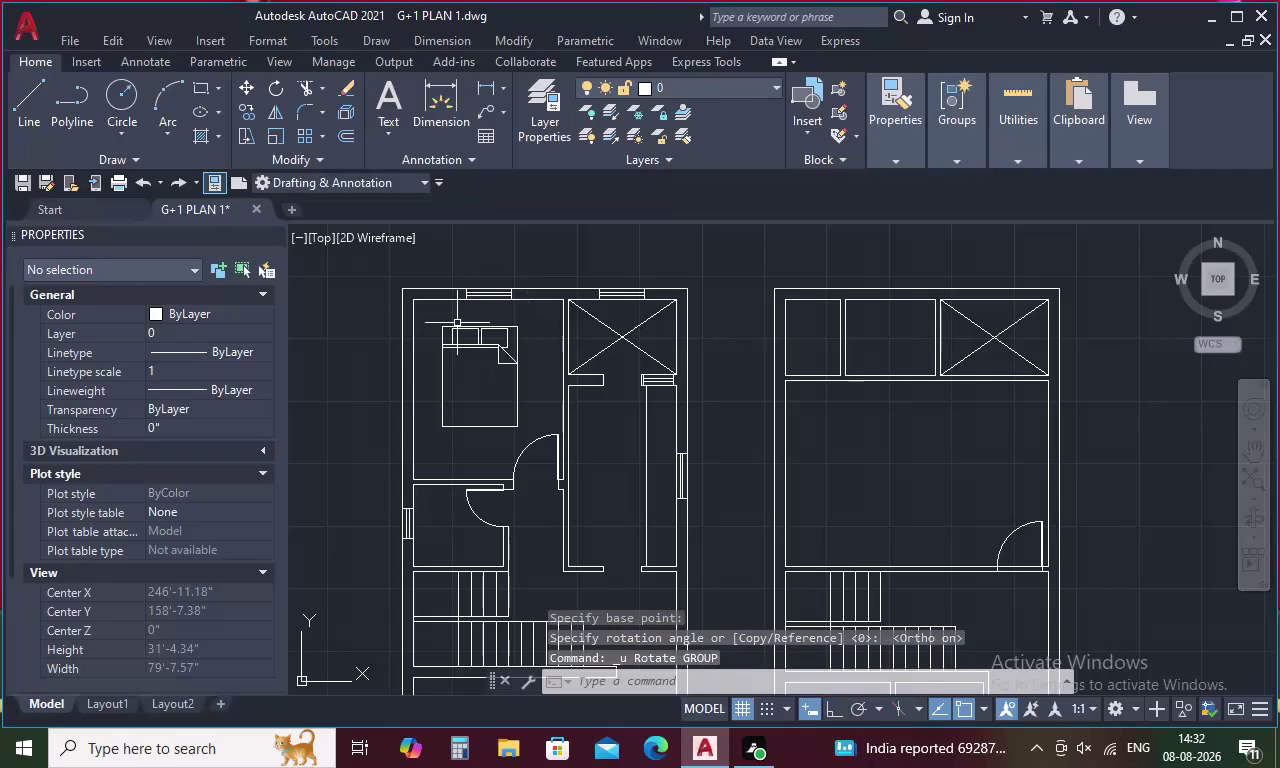
Rotate the queen bed 90° about its lower corner.
click(457, 323)
click(466, 349)
click(466, 349)
right_click(466, 349)
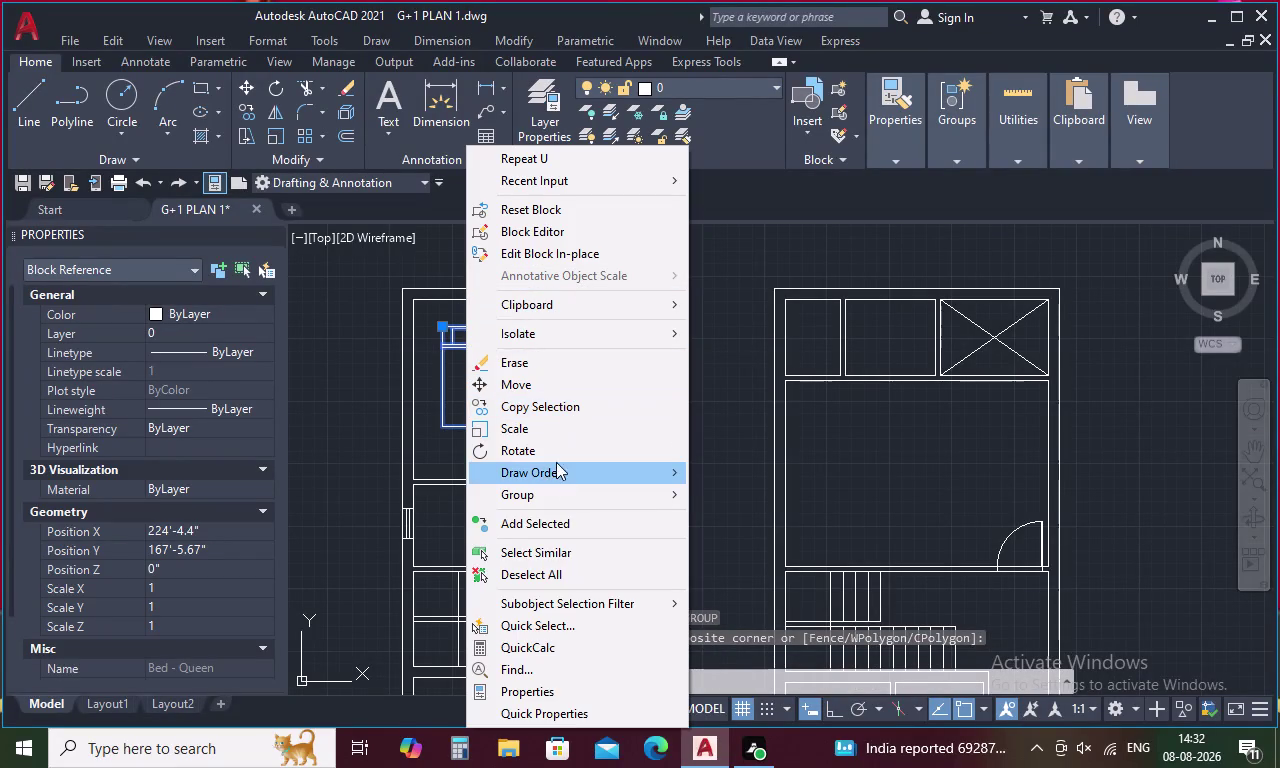
click(556, 453)
click(481, 425)
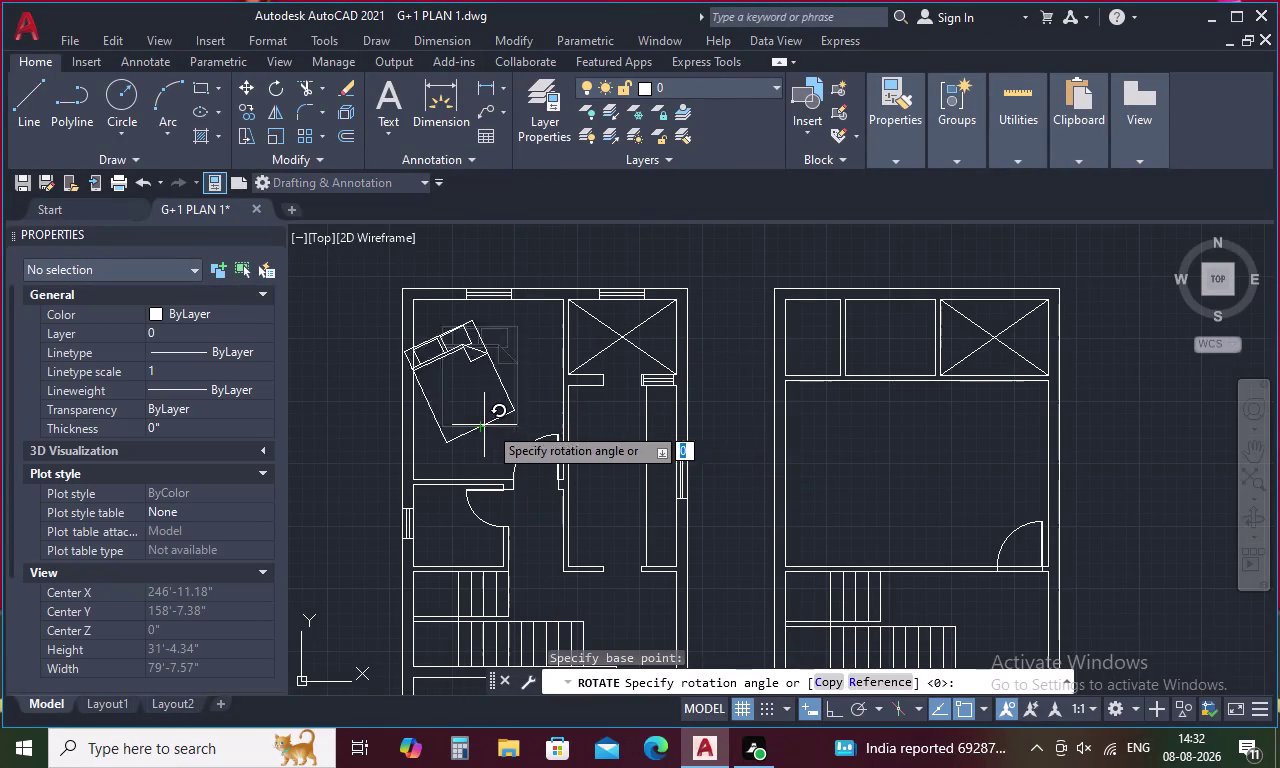
click(476, 261)
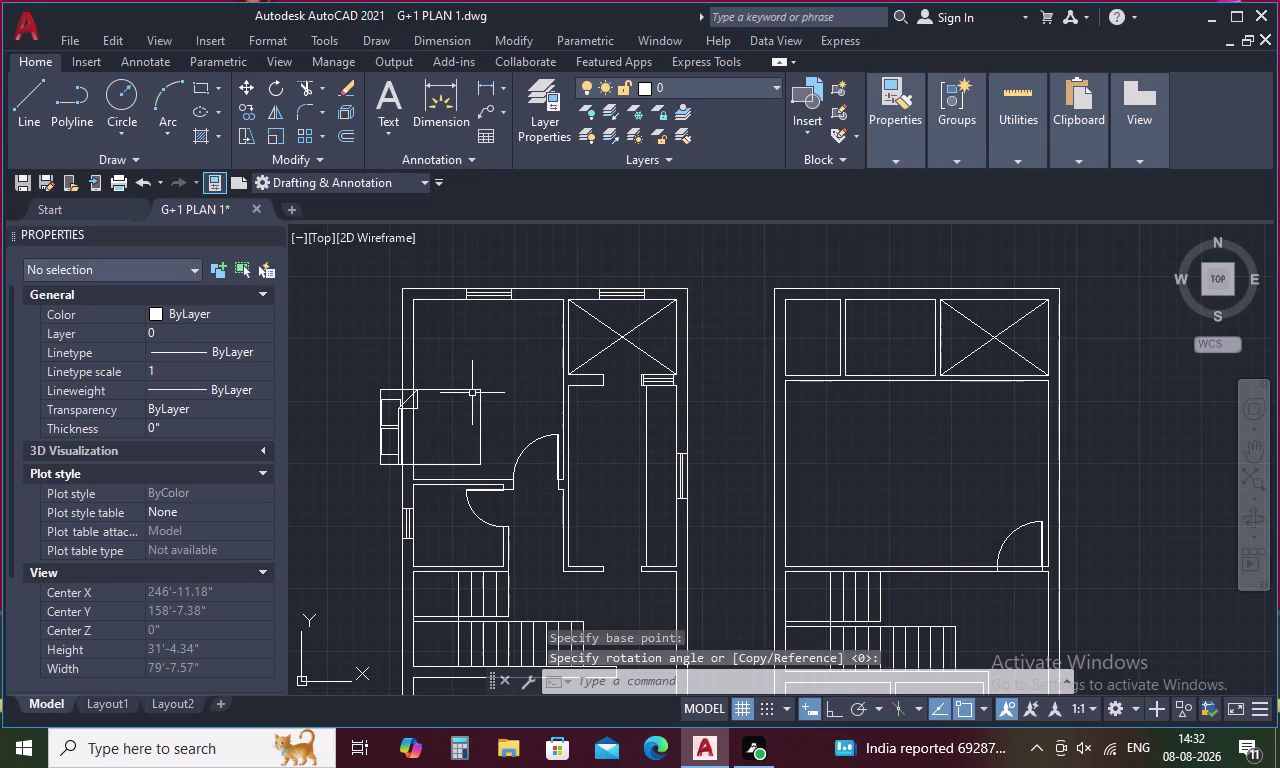
Move the rotated bed so its corner sits on the bedroom's left wall.
click(476, 387)
right_click(476, 387)
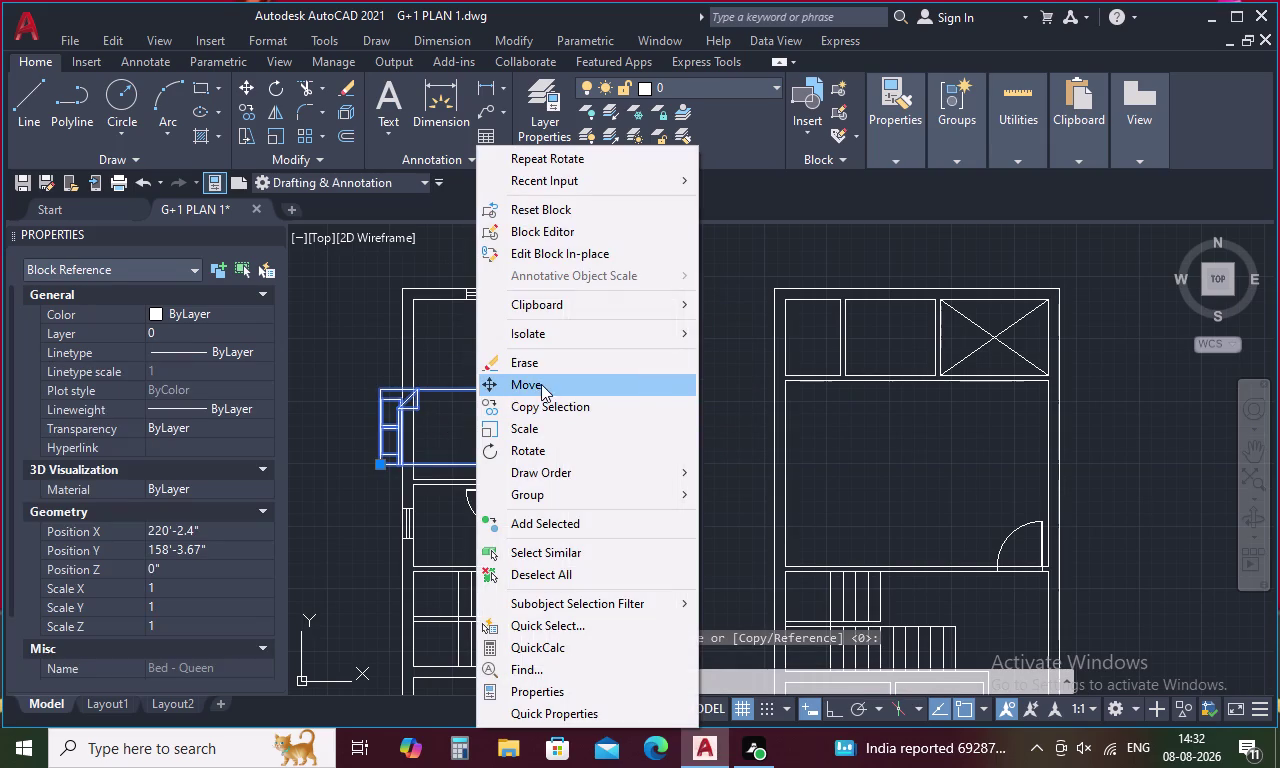
click(541, 384)
click(381, 428)
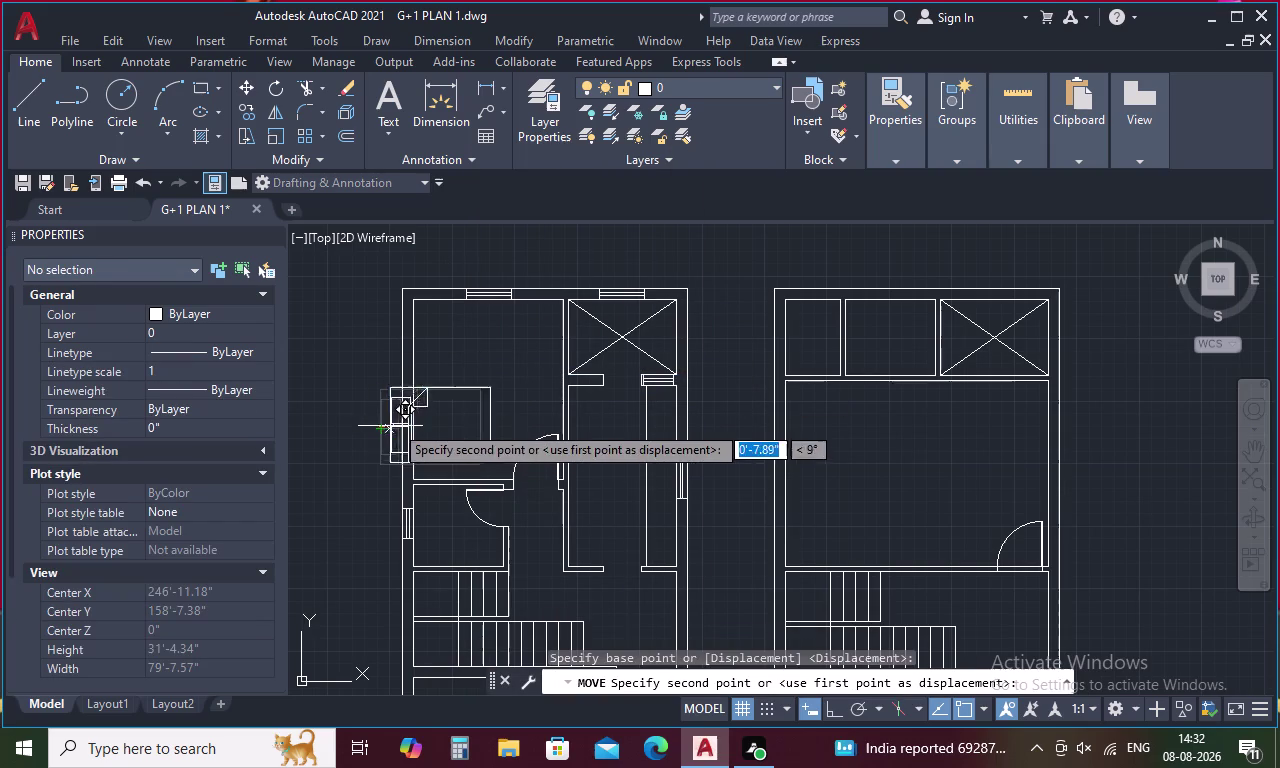
scroll(up, 3)
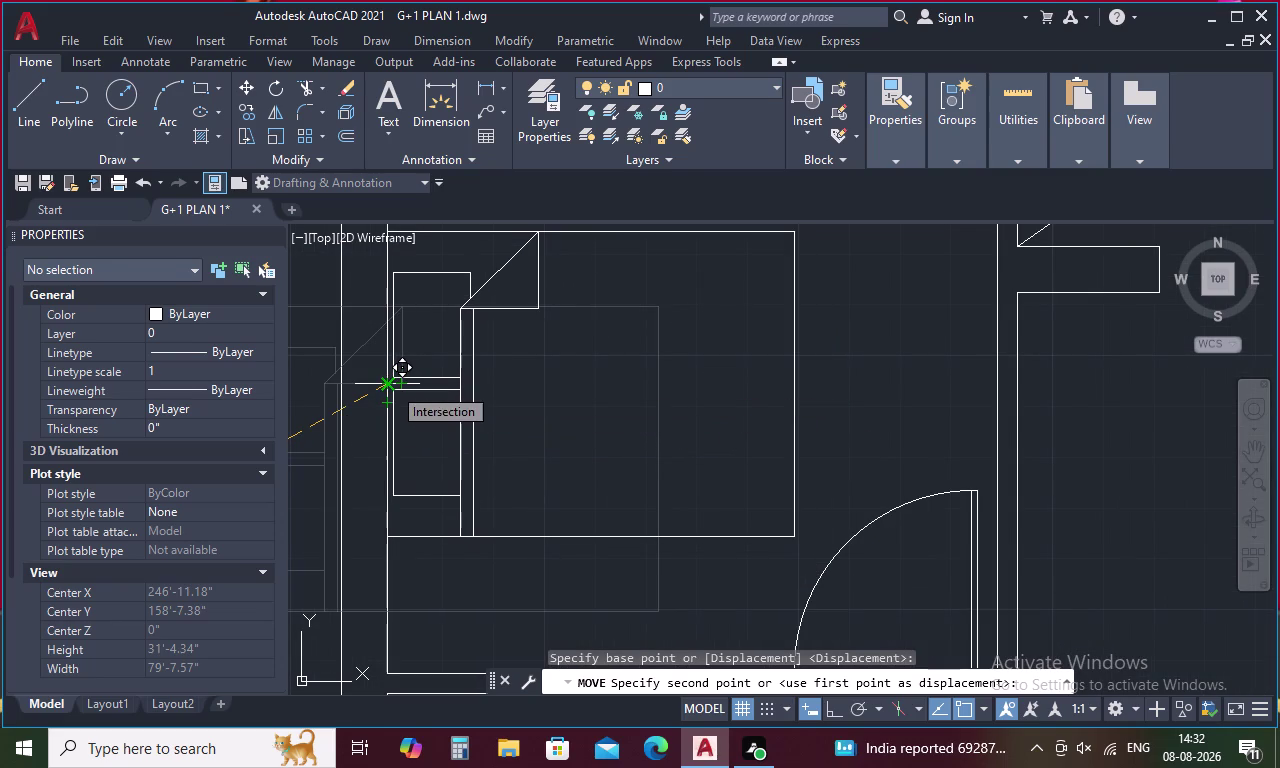
click(392, 386)
key(Escape)
scroll(down, 3)
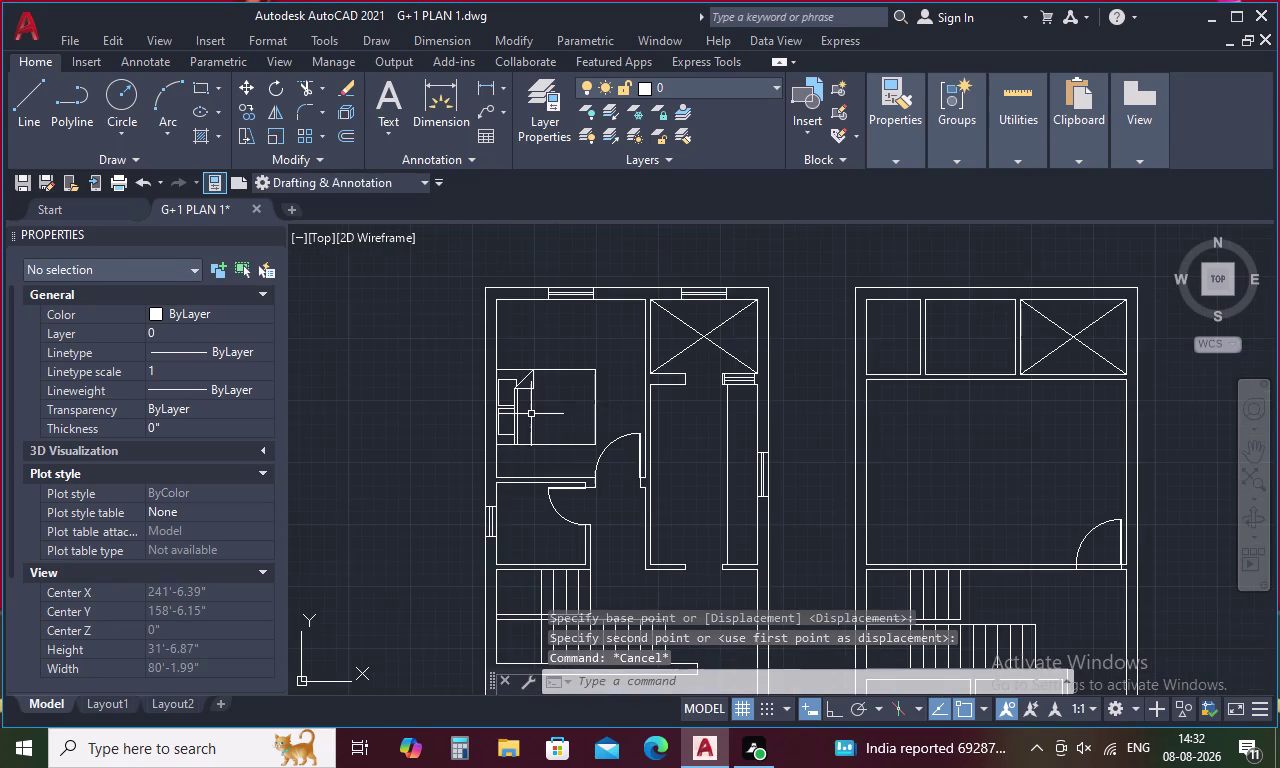
middle_drag(1067, 443, 760, 403)
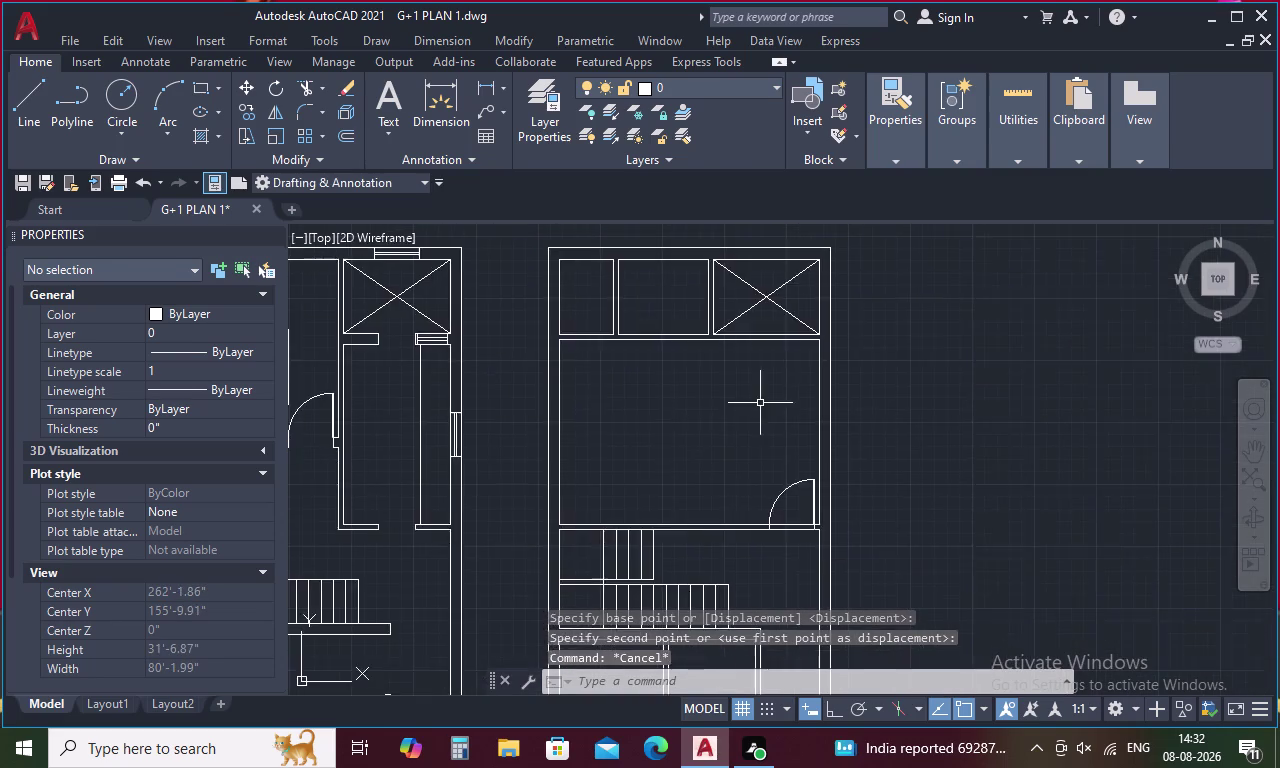
Move the Lamp - Table block to the queen bed's top corner.
scroll(down, 3)
scroll(up, 3)
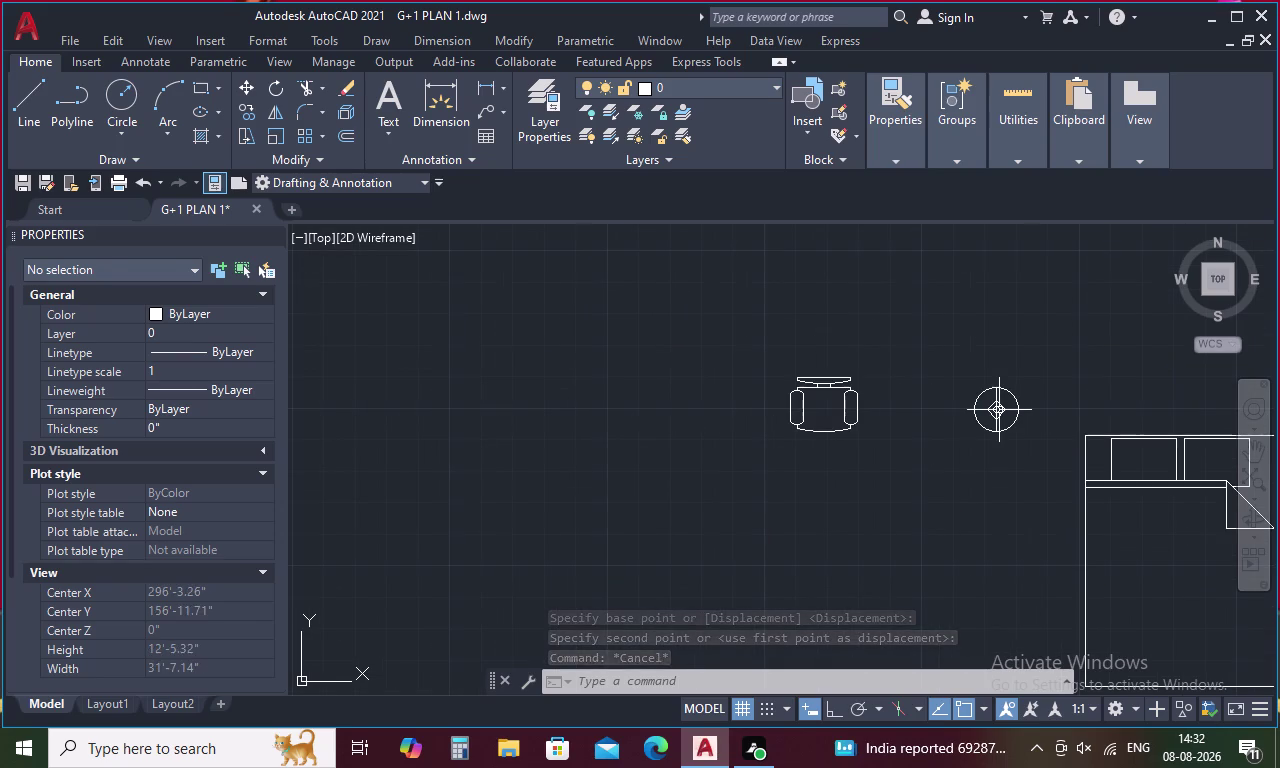
click(999, 410)
right_click(957, 462)
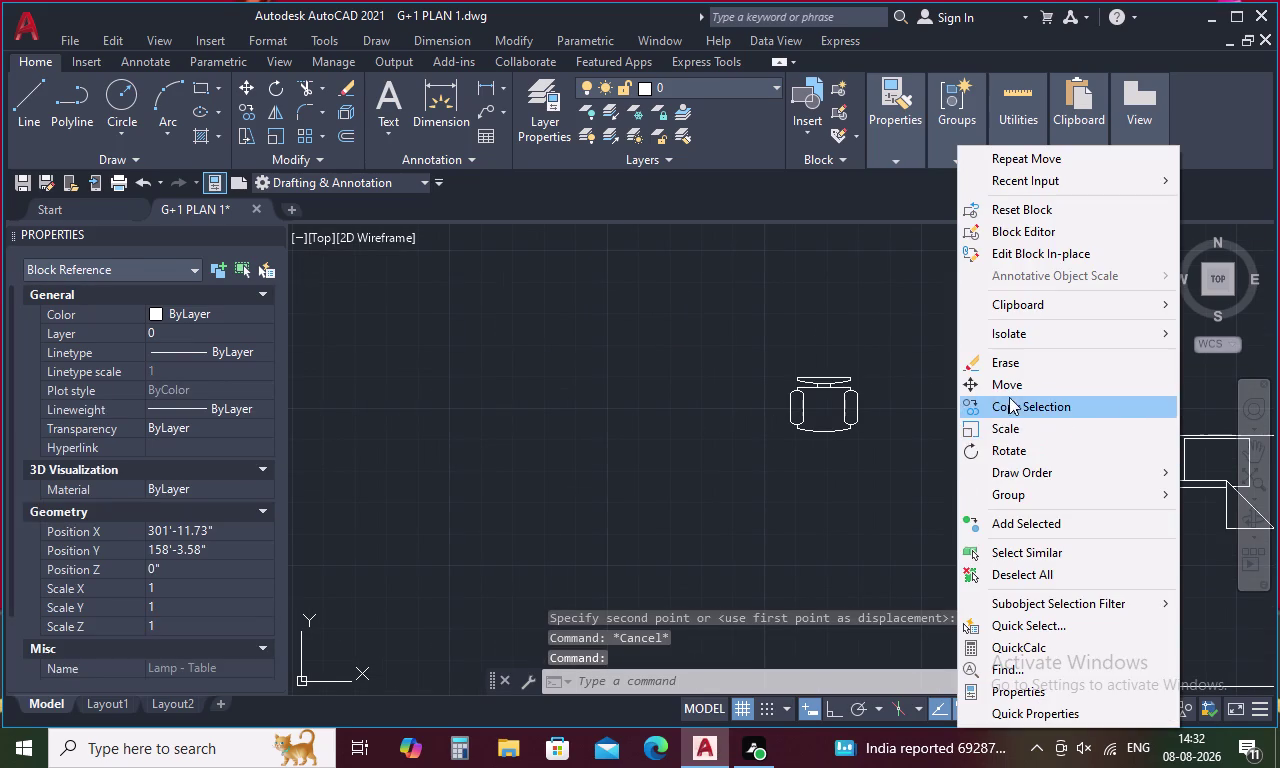
click(1013, 389)
scroll(up, 3)
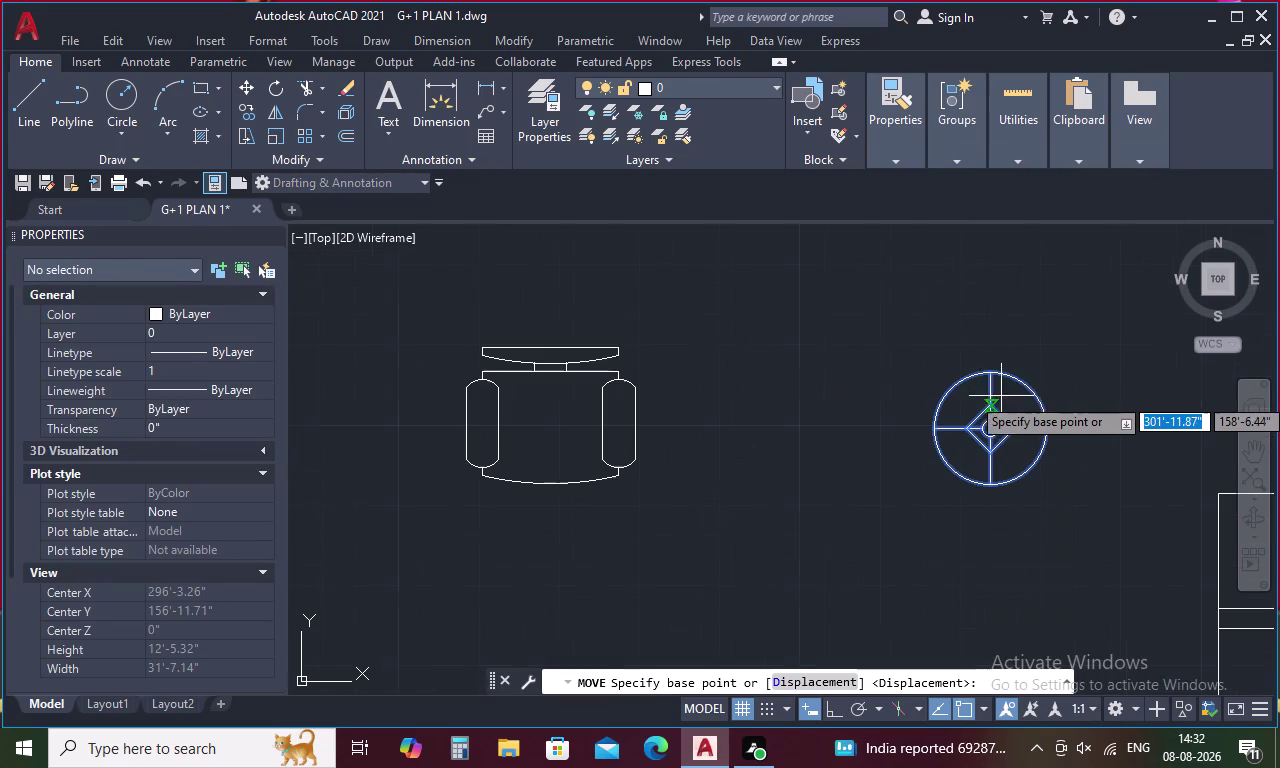
click(992, 369)
scroll(down, 3)
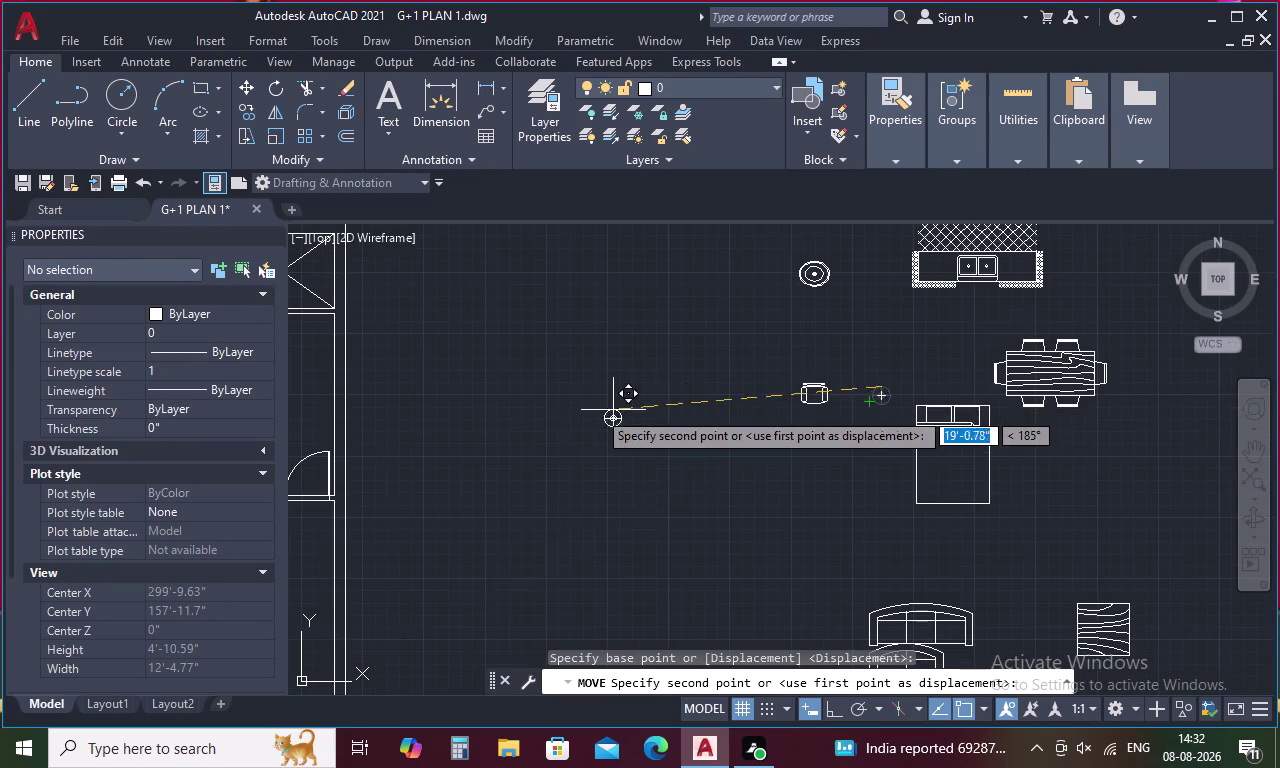
scroll(down, 3)
scroll(up, 3)
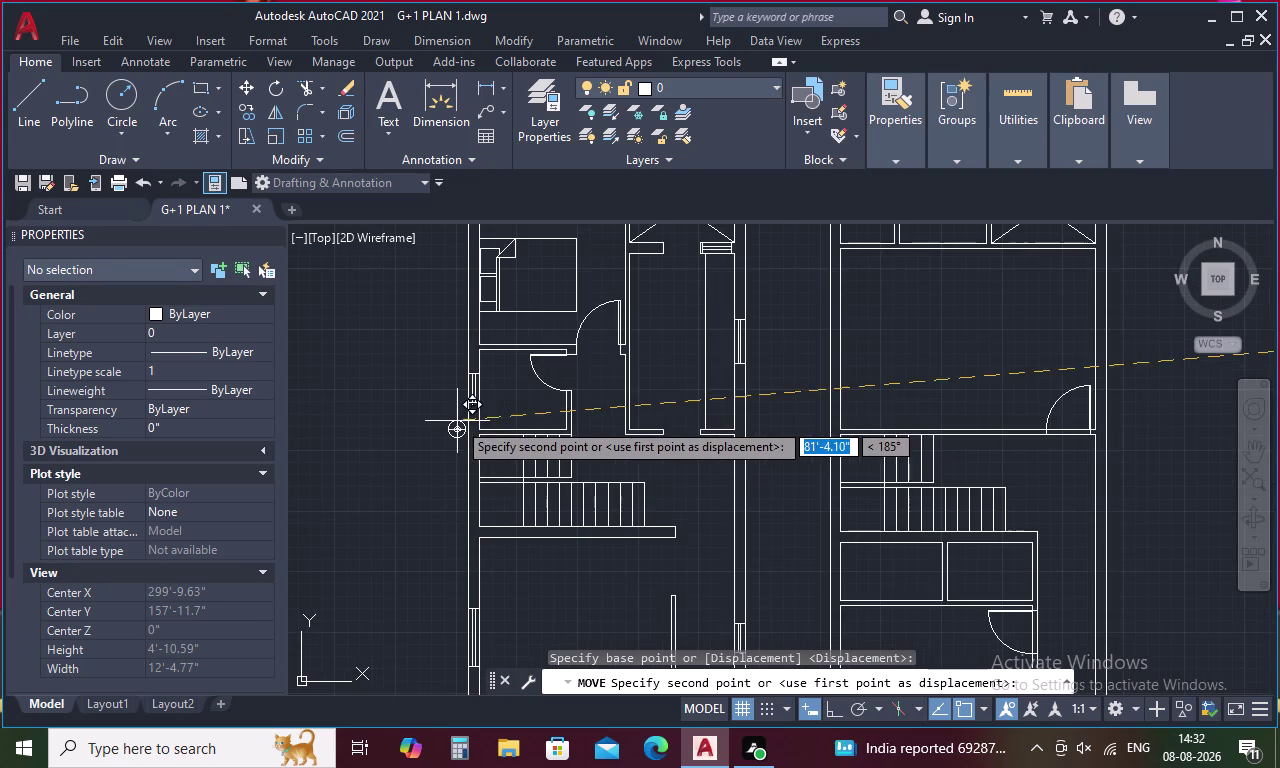
scroll(up, 3)
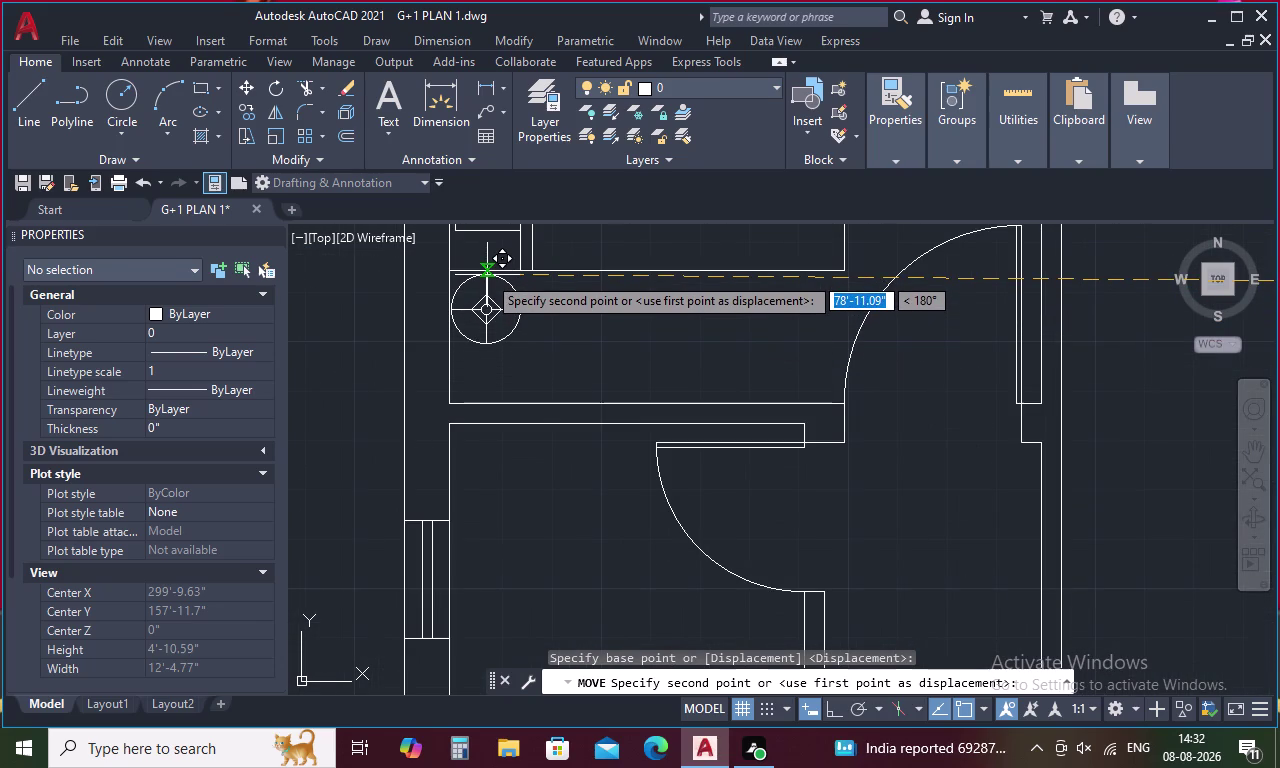
scroll(up, 3)
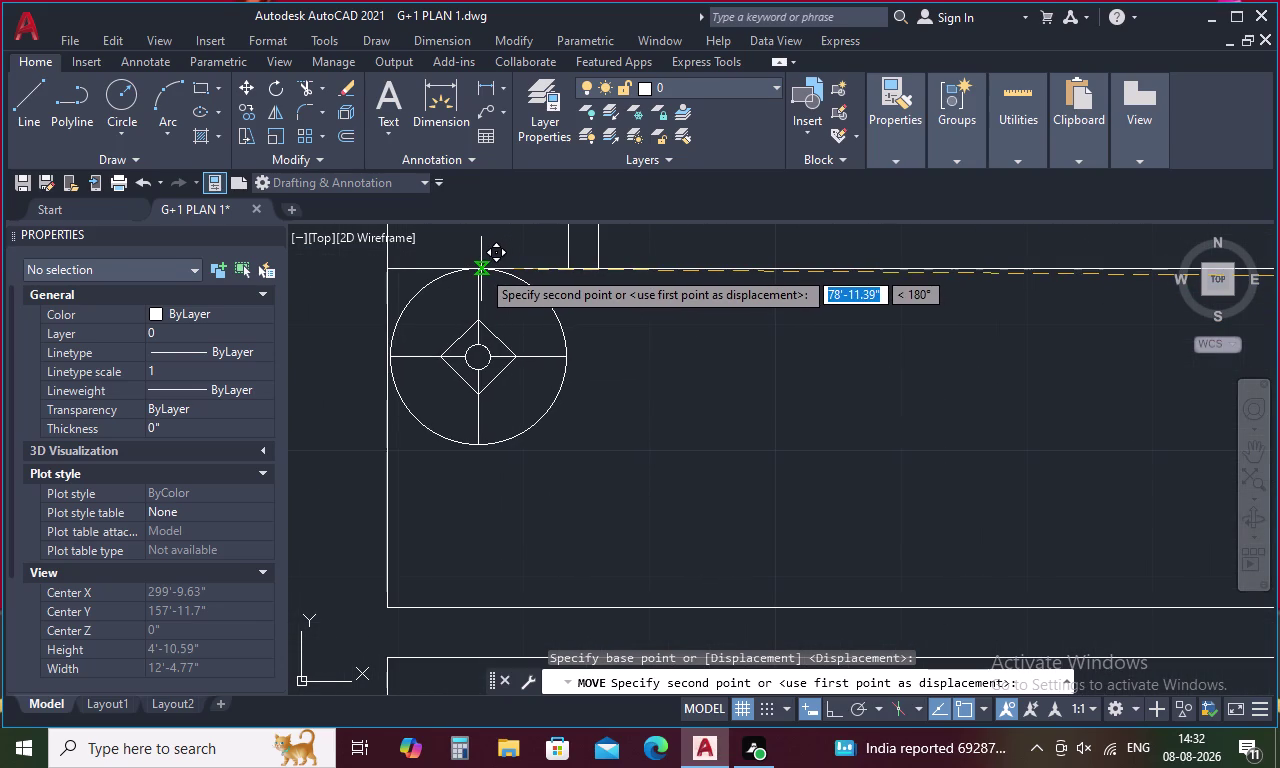
click(481, 269)
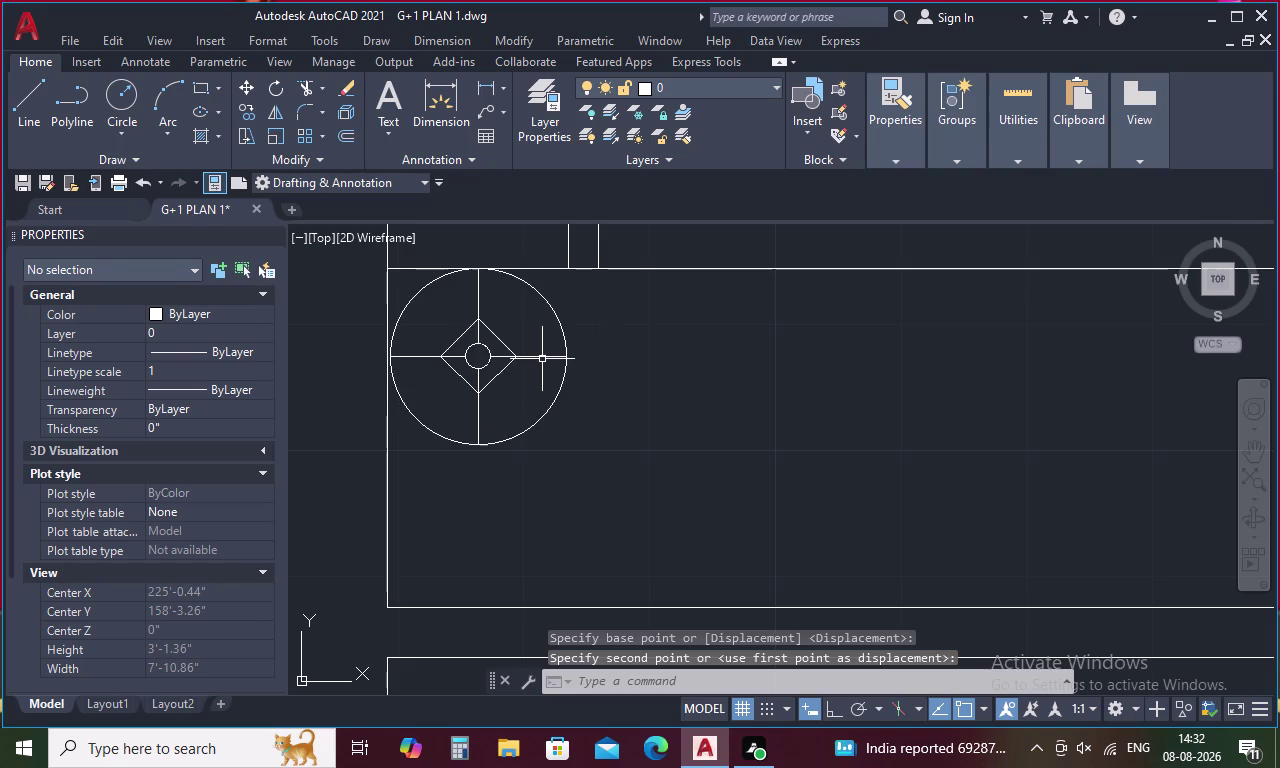
Mirror the lamp table with MI across the bed, keeping the original.
click(507, 360)
right_click(507, 360)
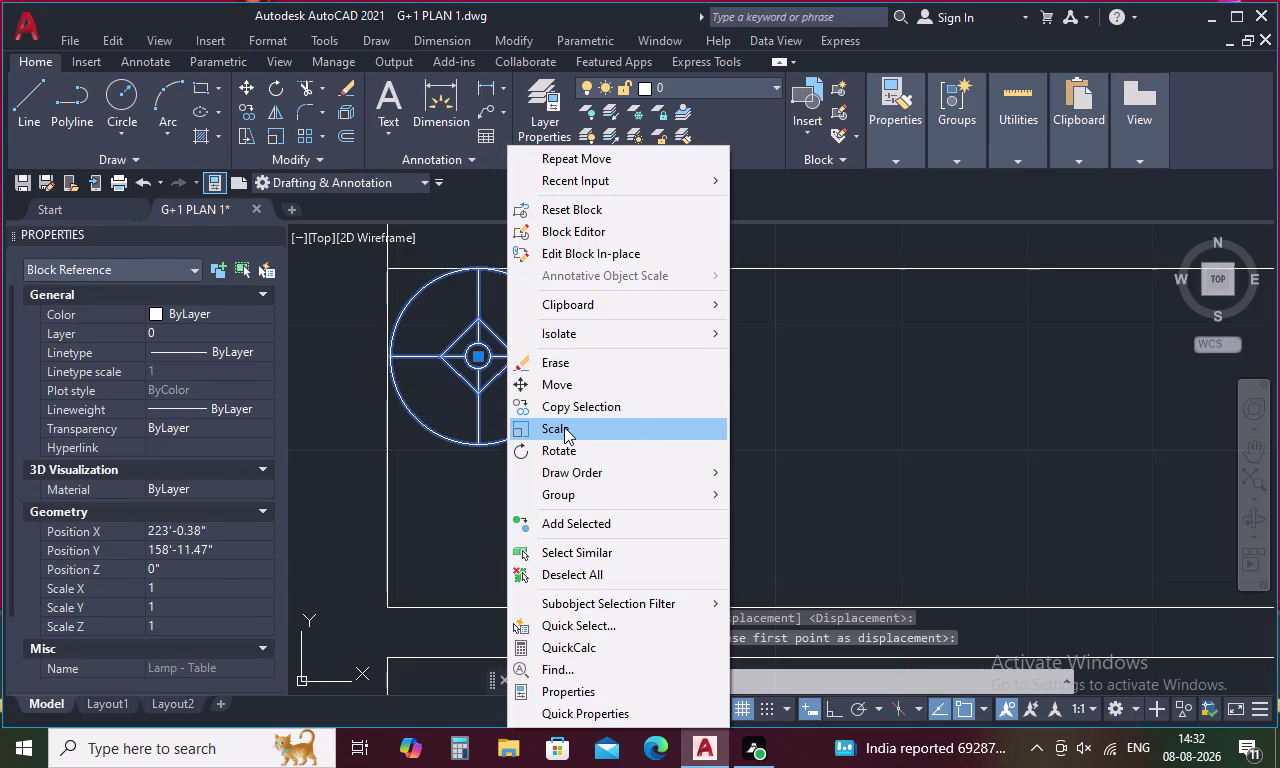
key(Escape)
text(MI)
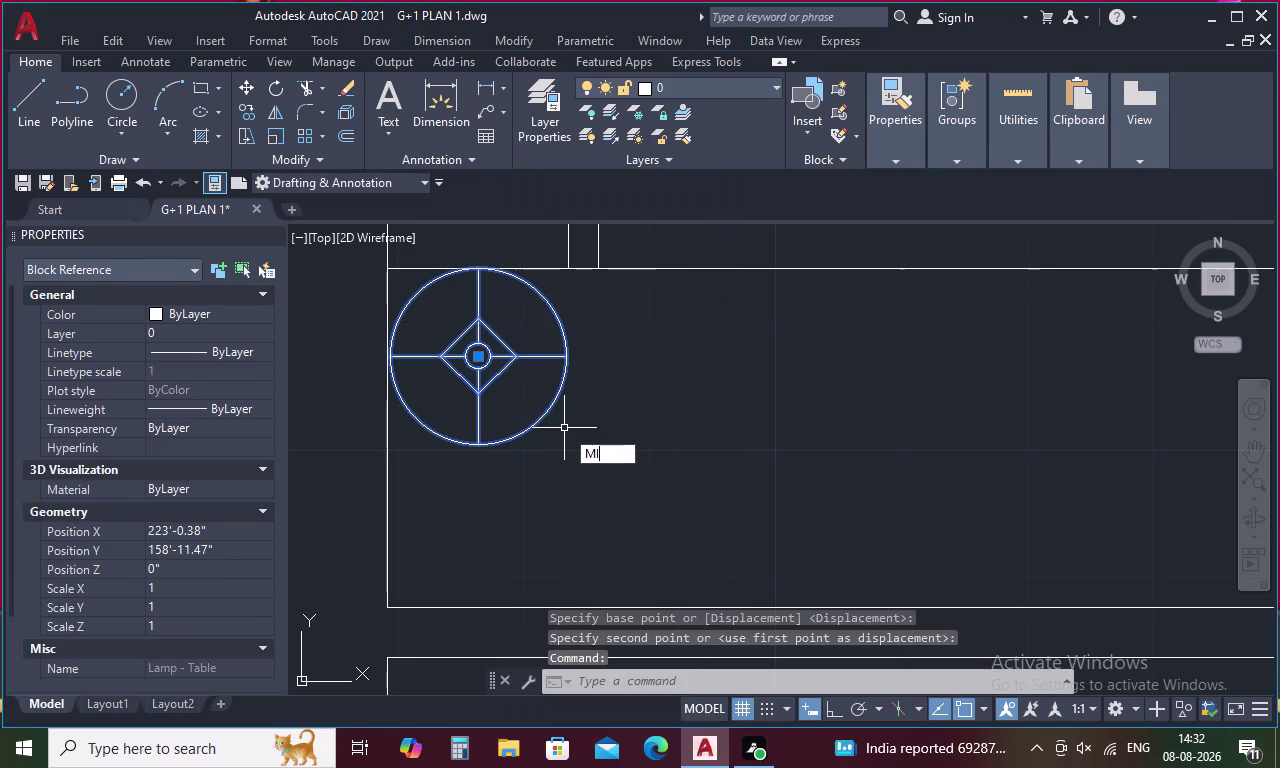
key(space)
scroll(down, 3)
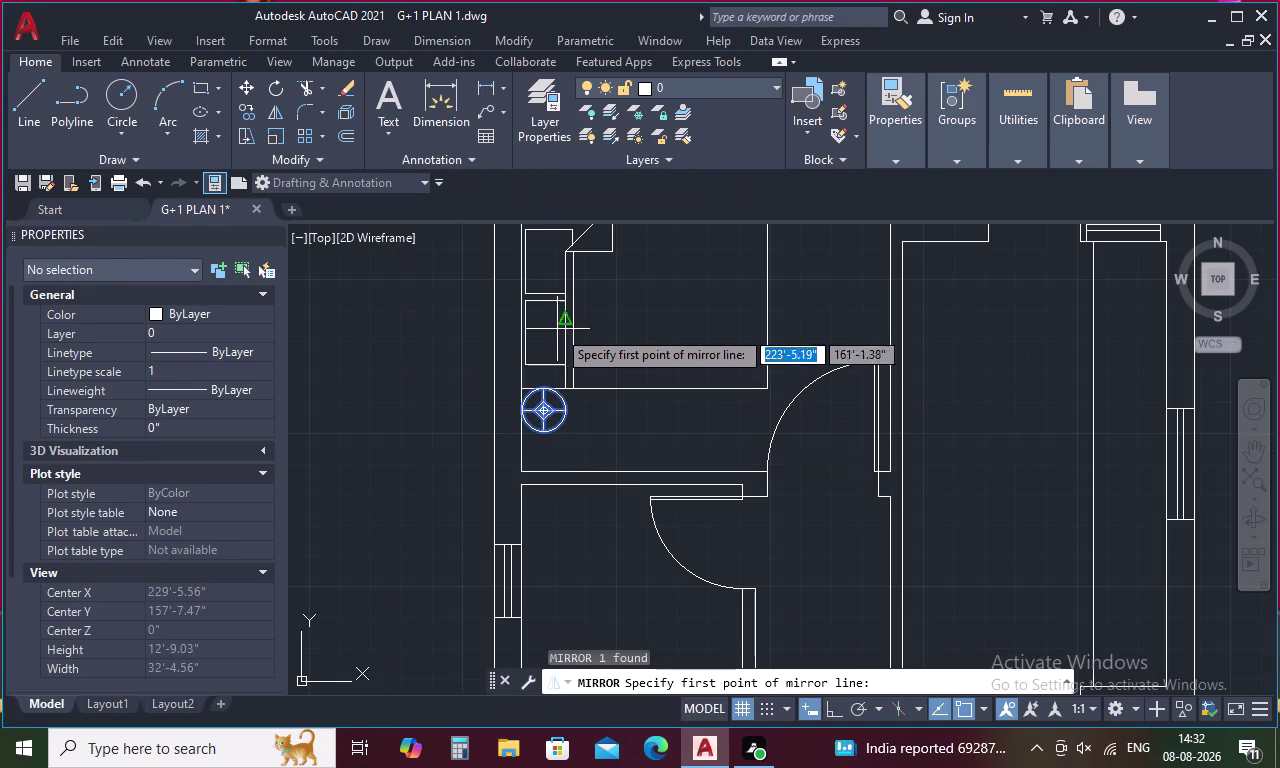
scroll(up, 3)
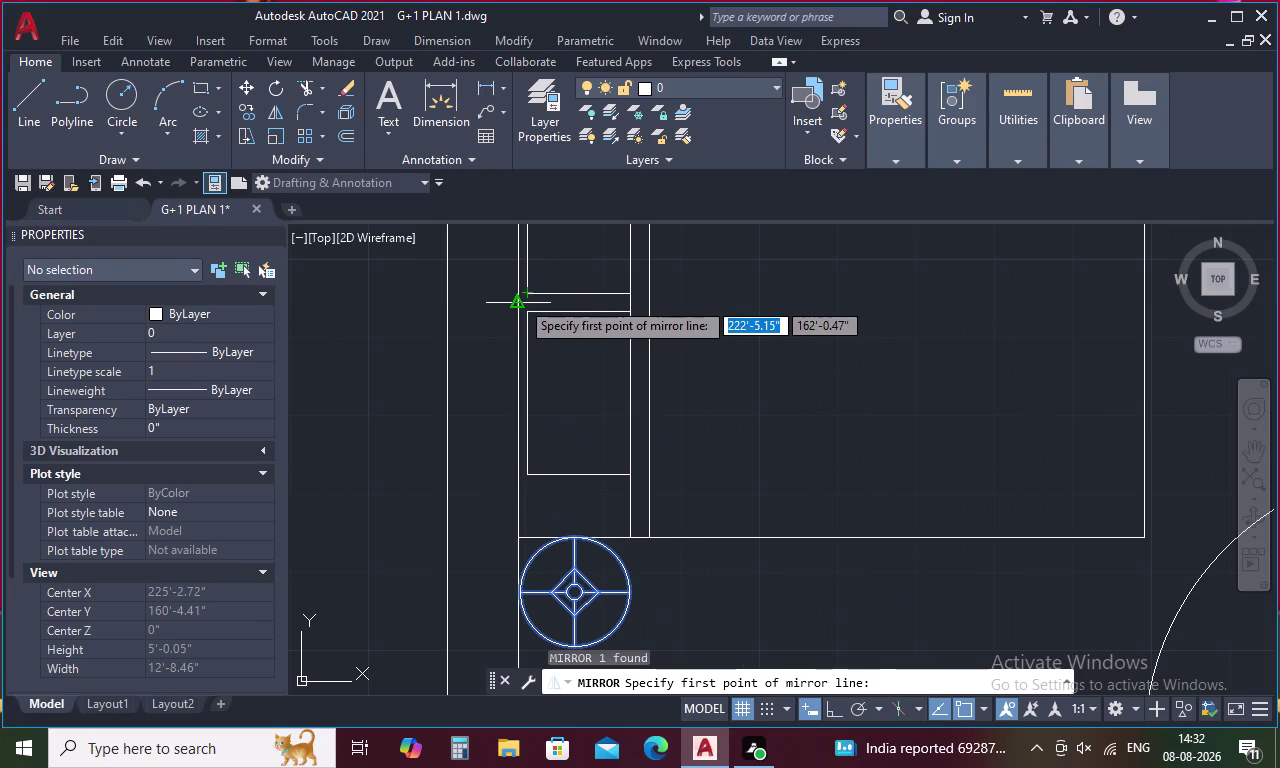
click(524, 299)
middle_drag(807, 327, 668, 393)
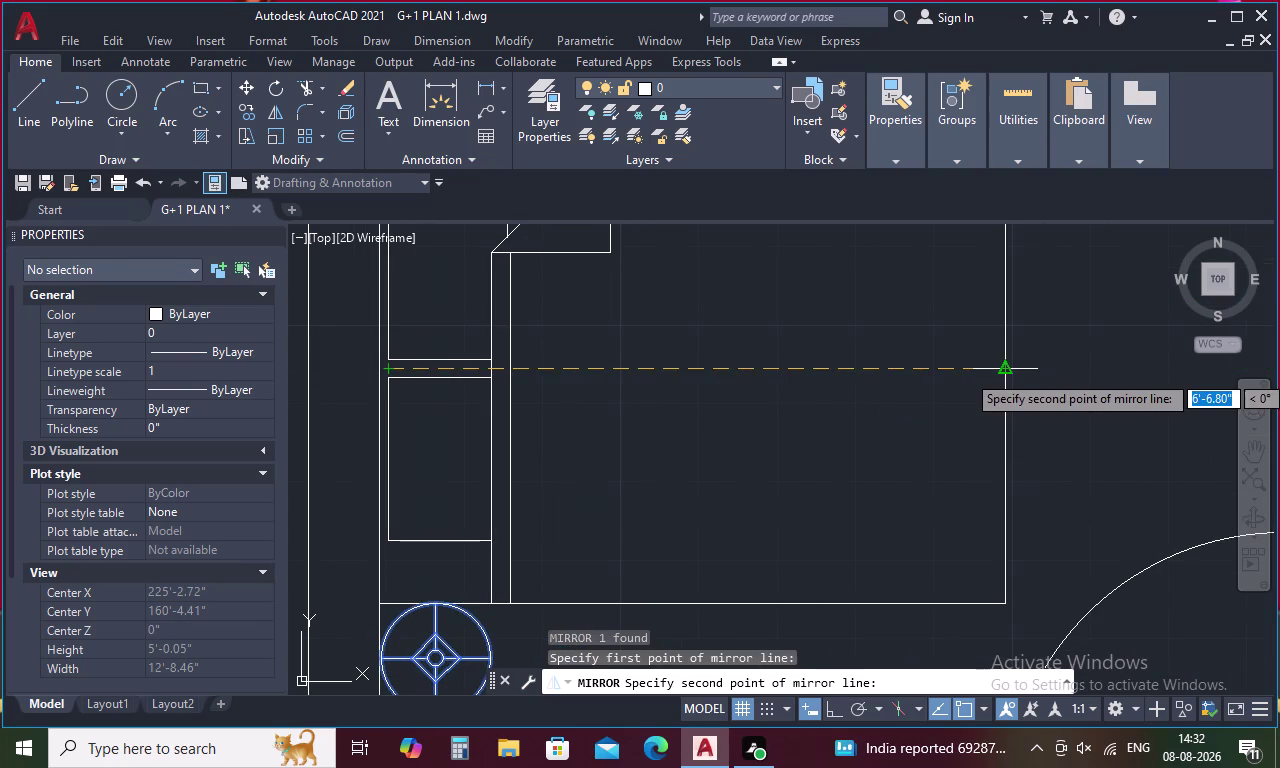
click(1008, 373)
drag(1044, 438, 1008, 373)
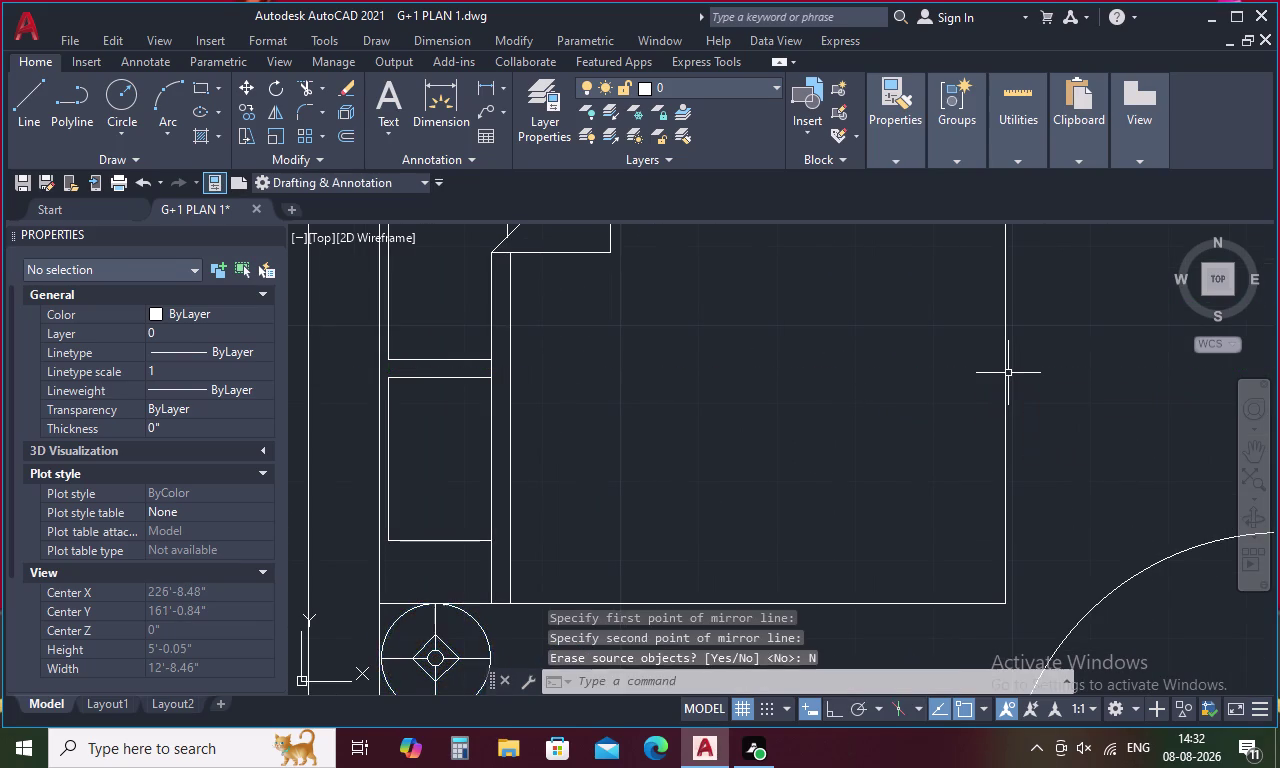
scroll(down, 3)
middle_drag(981, 374, 796, 346)
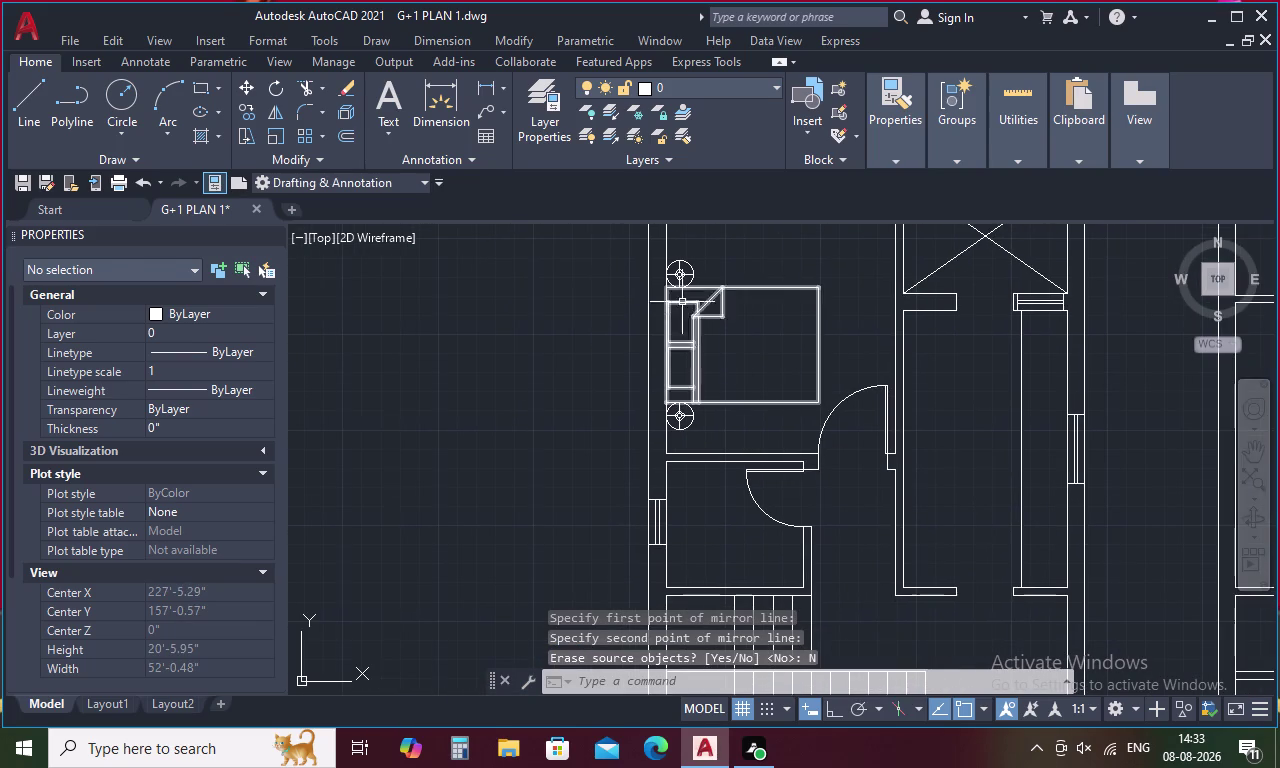
Window-select the bed together with both lamp tables.
click(677, 275)
click(688, 316)
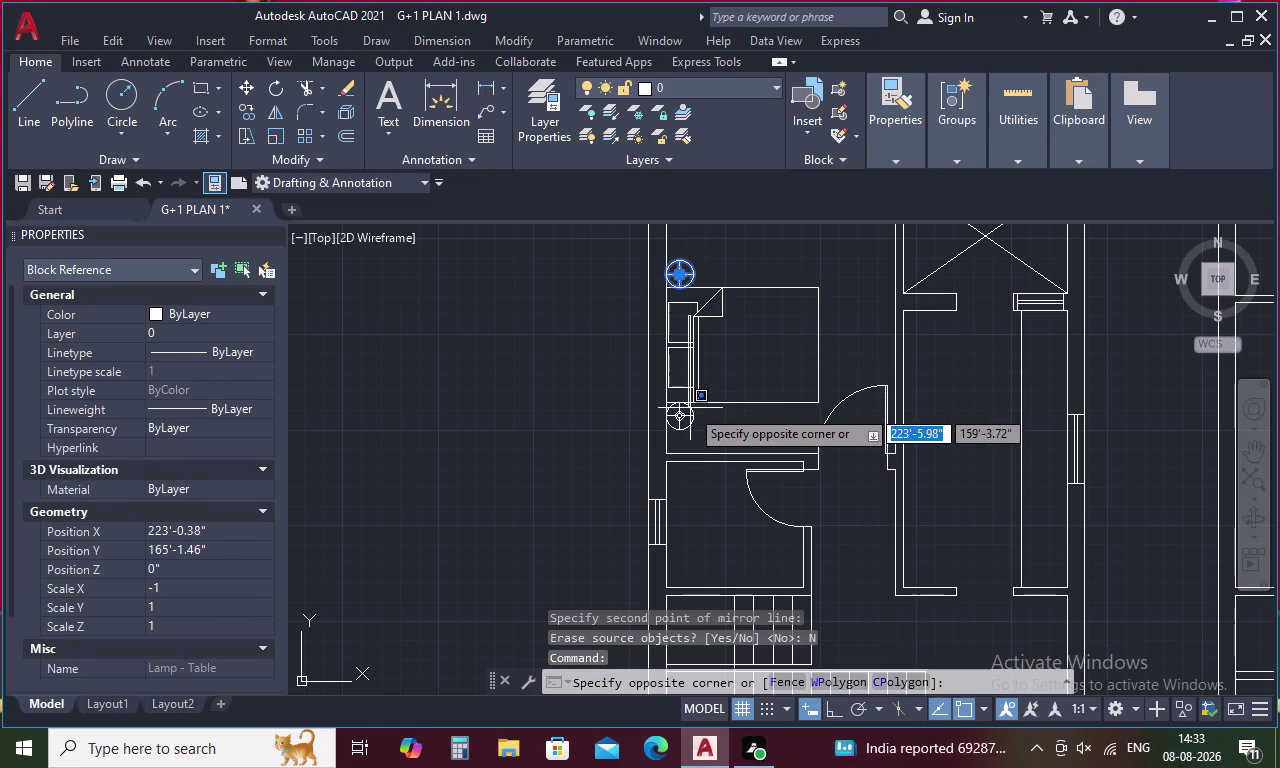
click(686, 416)
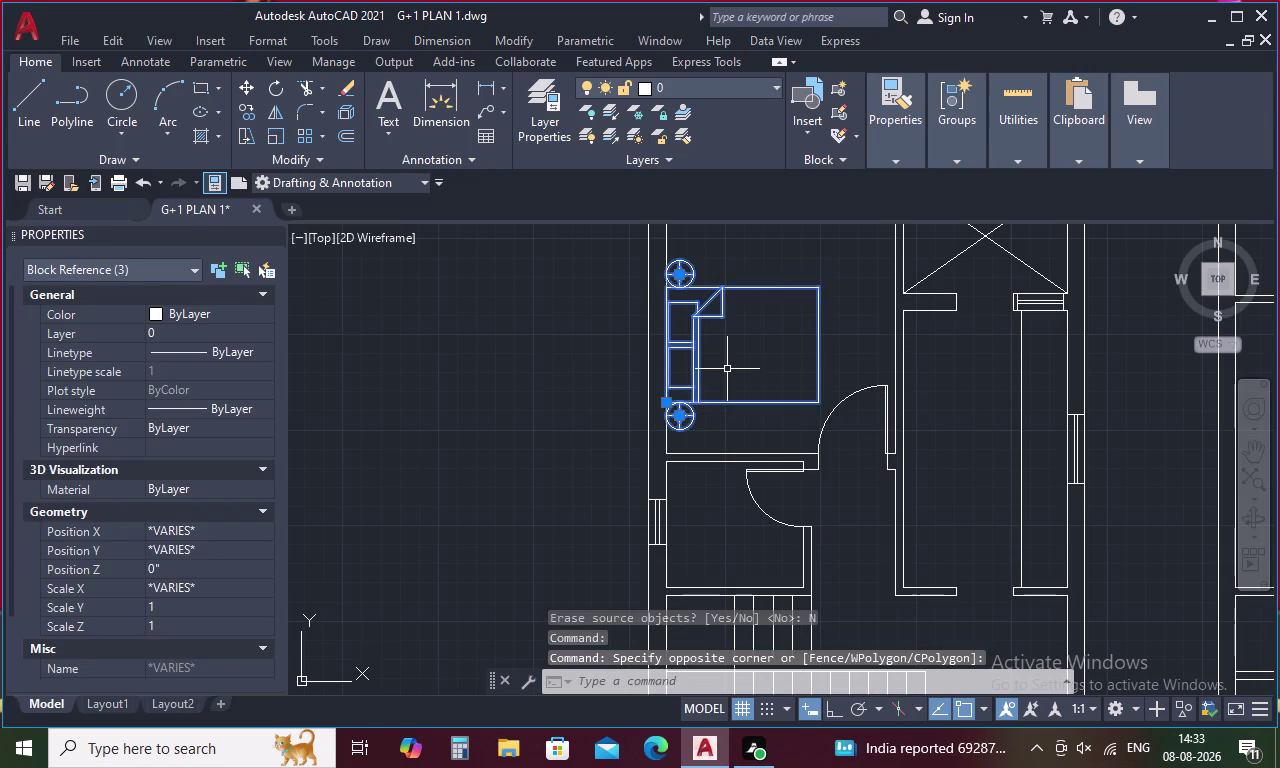
Group the bed and lamp tables, then copy the group into the right plan's upper bedroom.
key(g)
key(space)
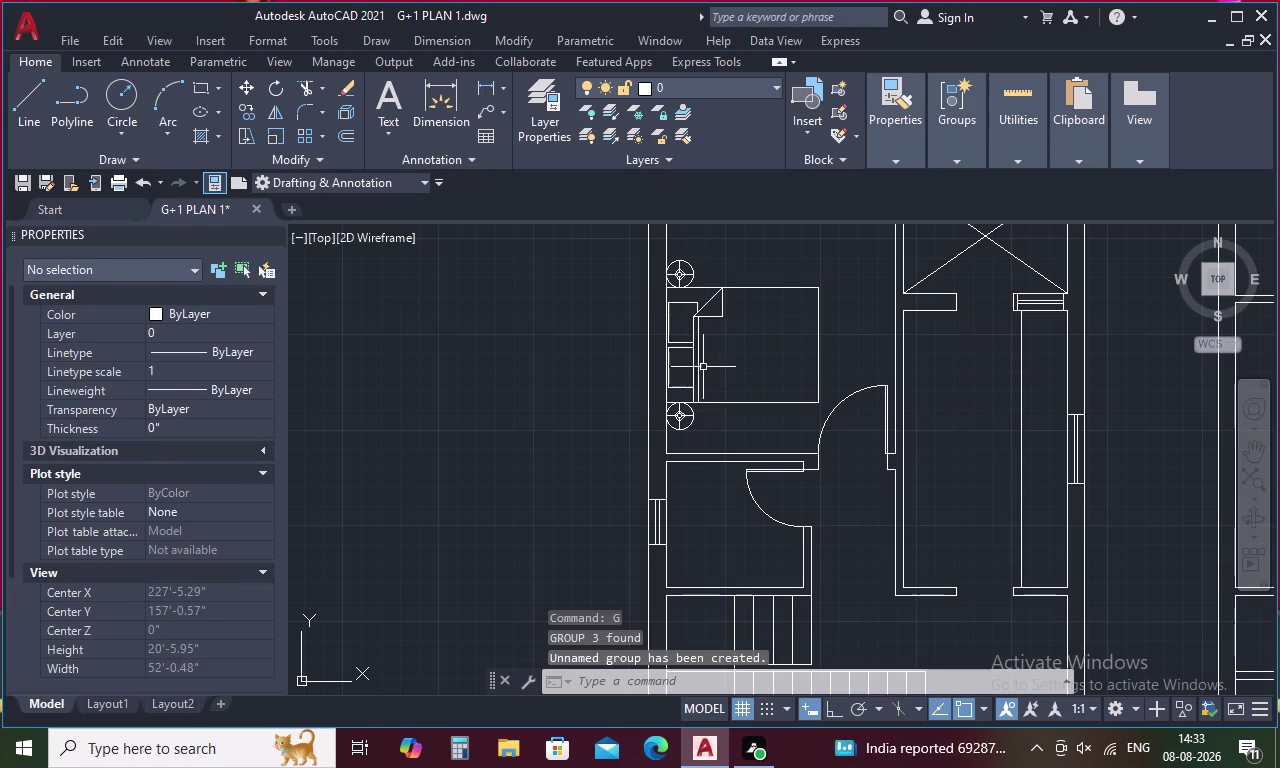
click(689, 346)
right_click(699, 348)
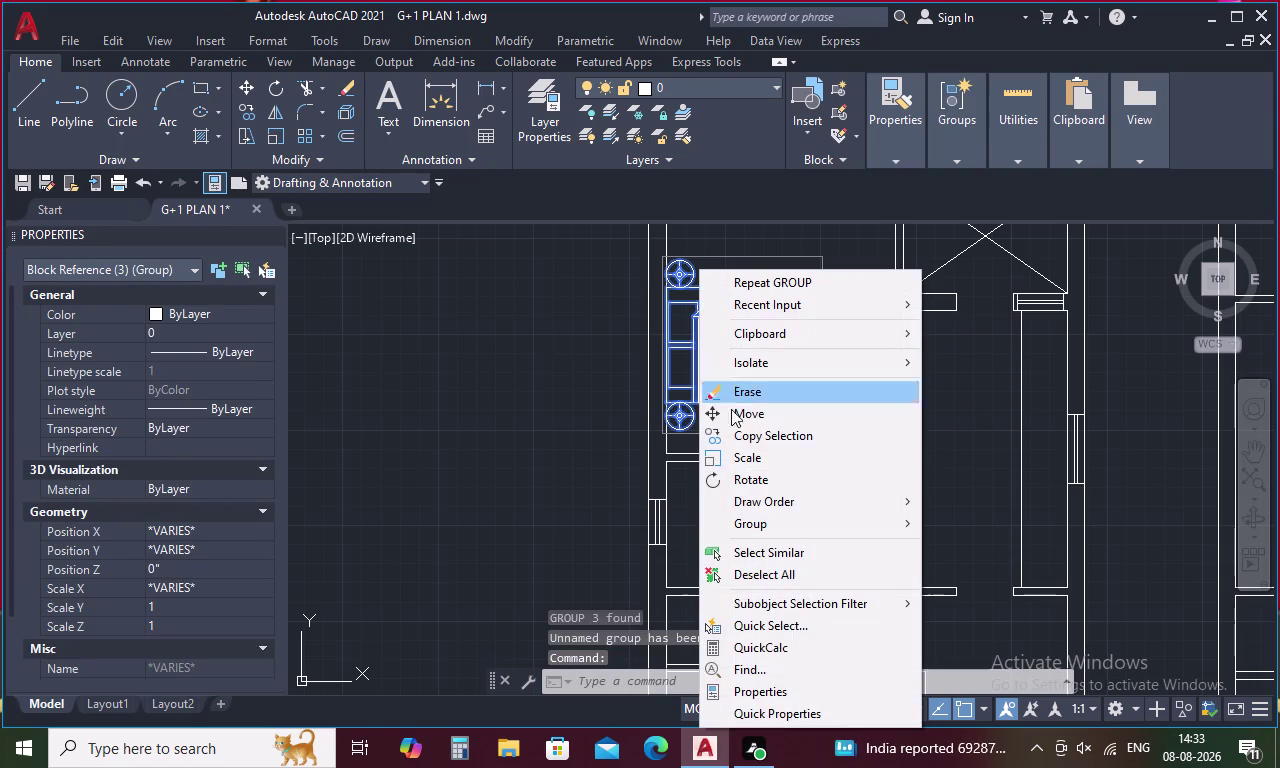
click(748, 438)
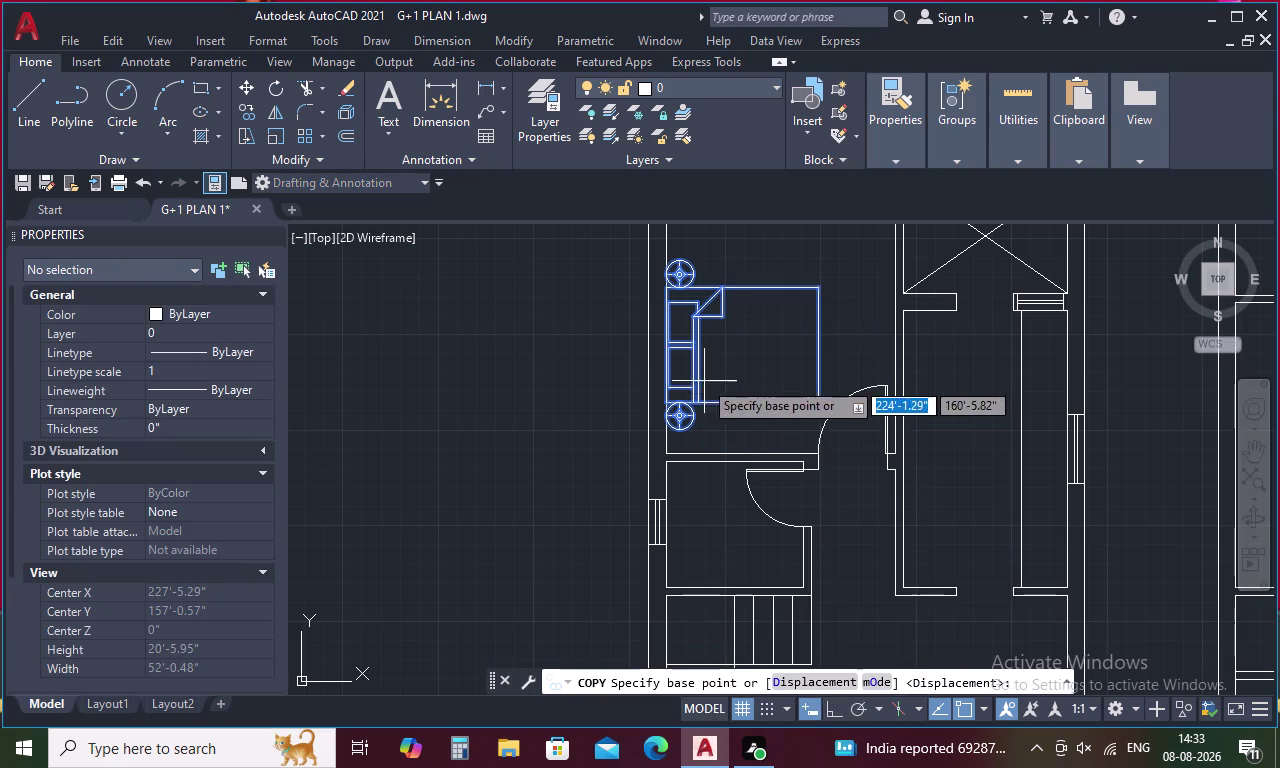
scroll(up, 3)
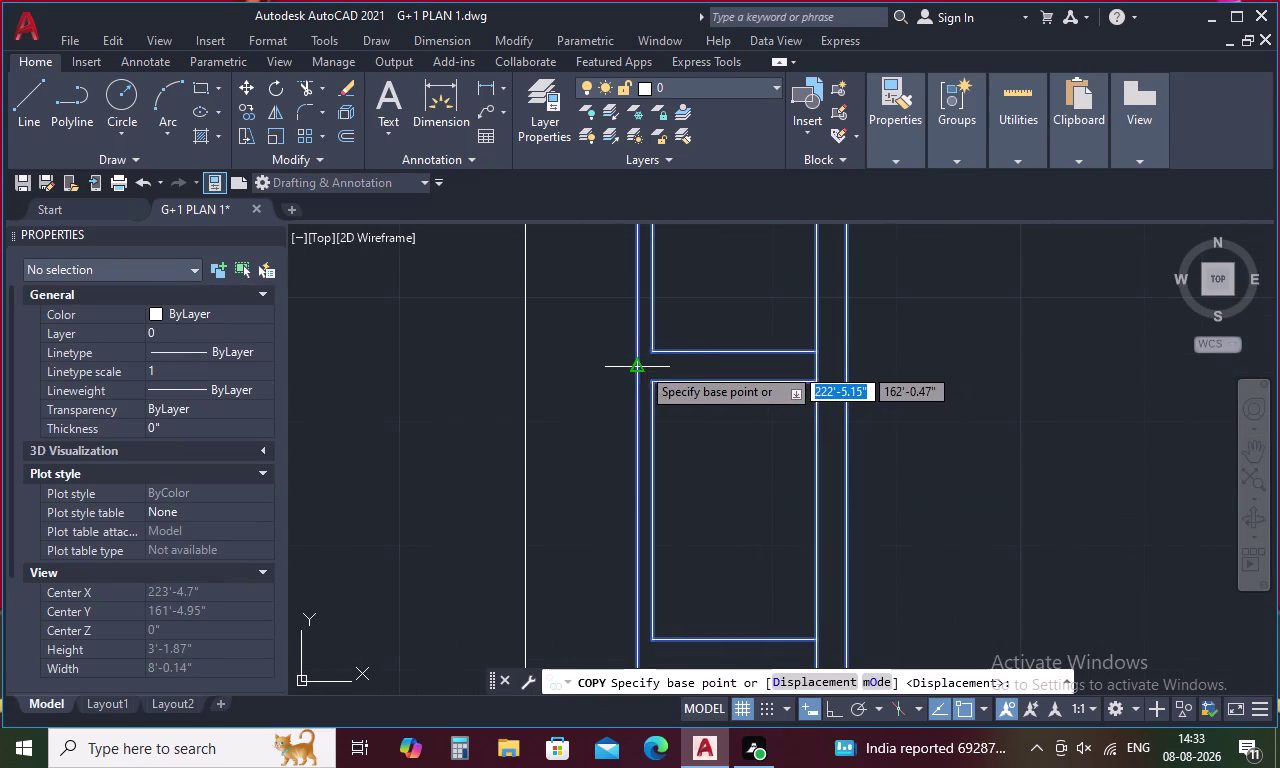
click(633, 365)
scroll(down, 3)
middle_drag(784, 367, 374, 353)
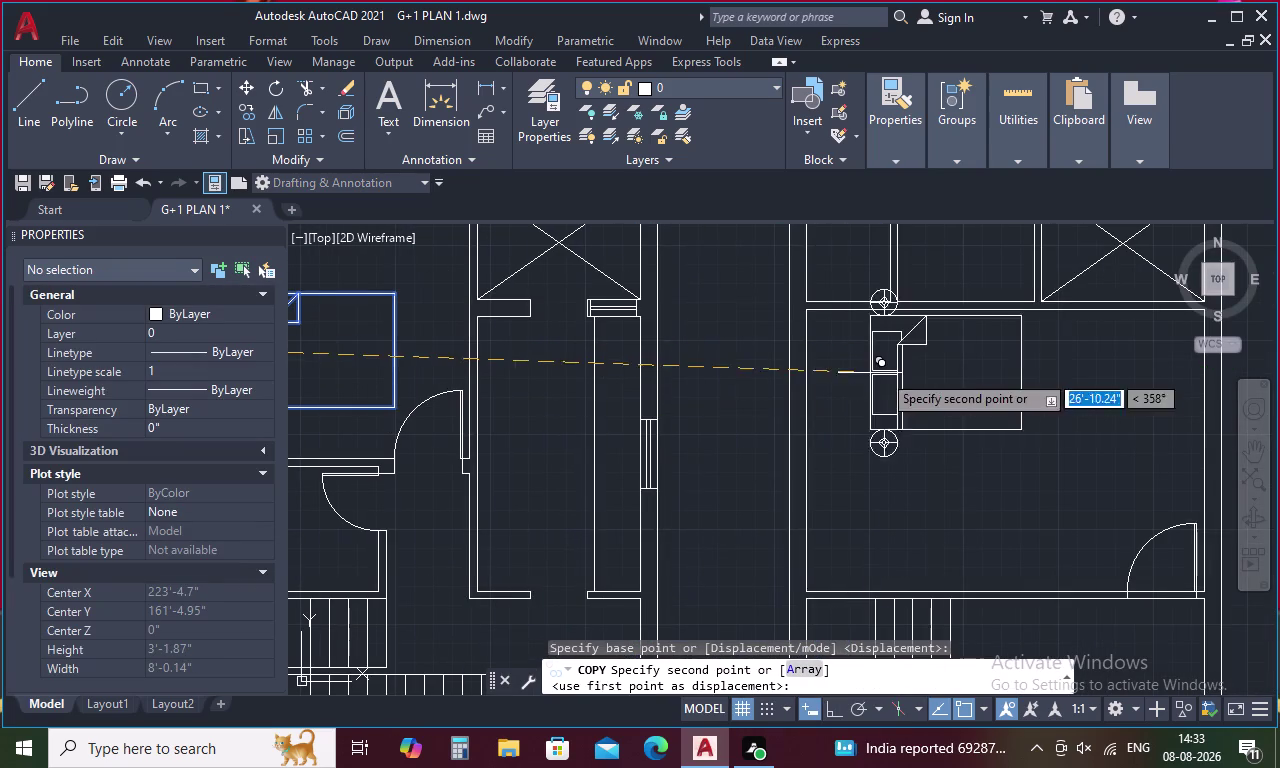
scroll(down, 3)
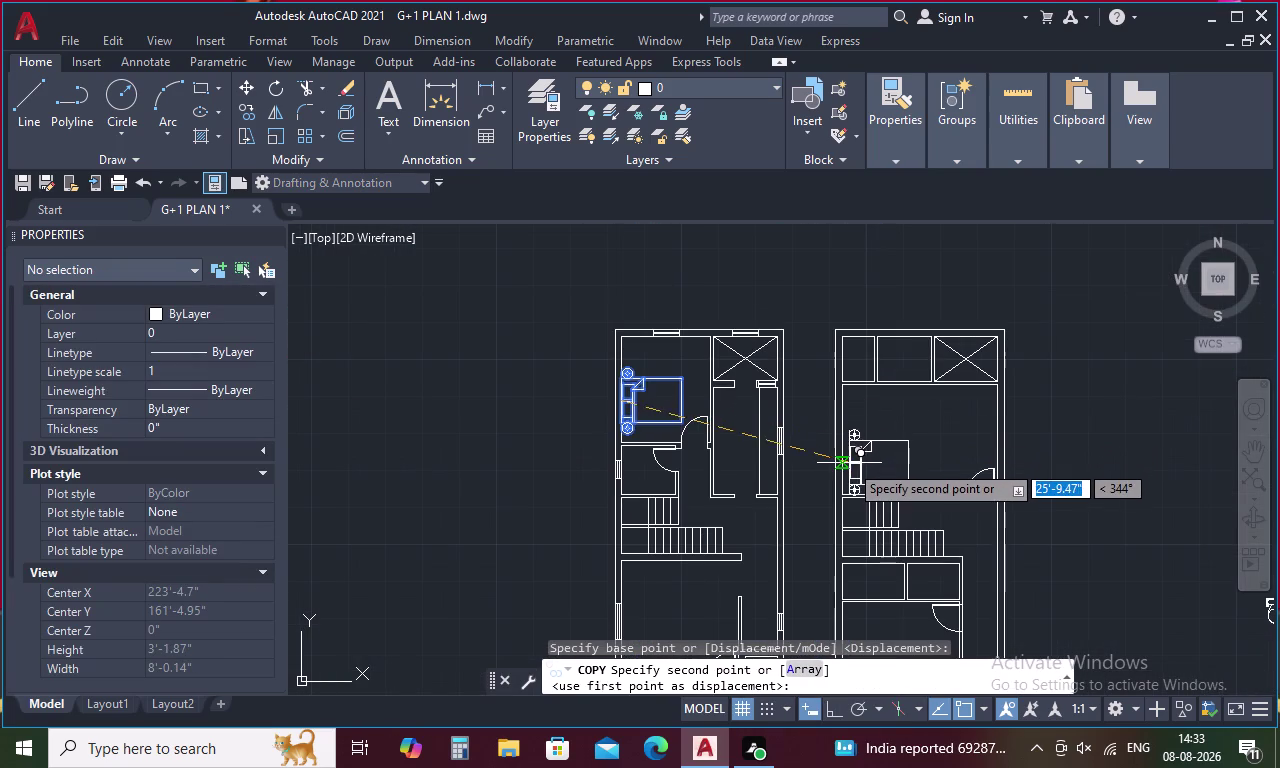
scroll(up, 3)
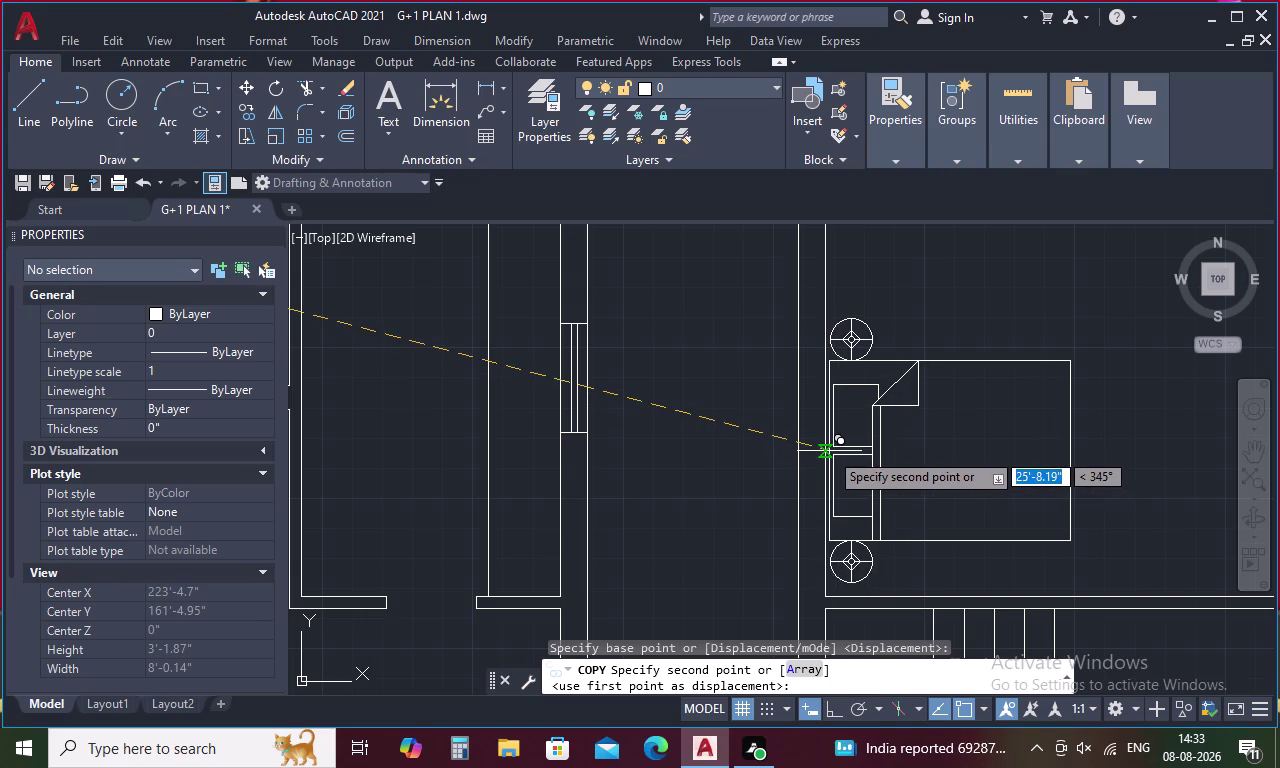
scroll(up, 3)
click(821, 440)
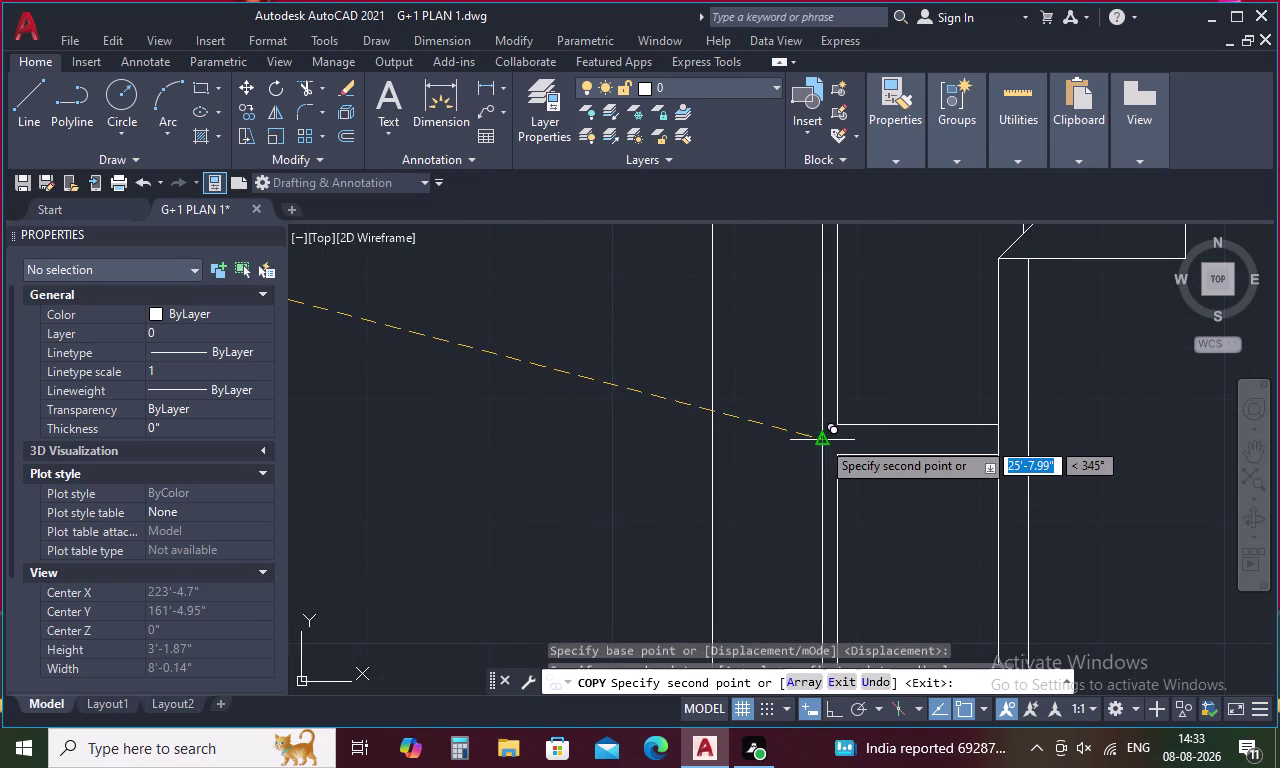
Place a second bed copy in the right plan's lower bedroom.
scroll(down, 3)
middle_drag(837, 462, 664, 101)
scroll(down, 3)
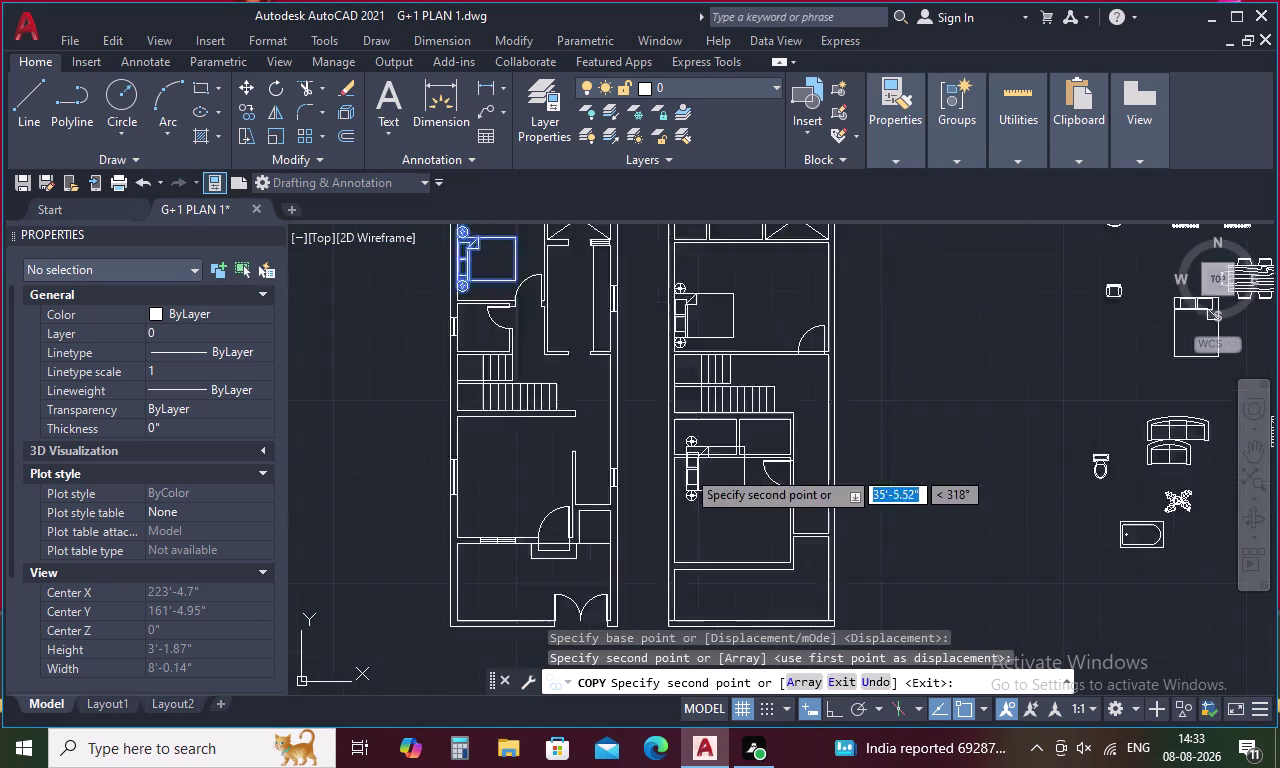
scroll(down, 3)
middle_drag(706, 505, 684, 451)
scroll(up, 3)
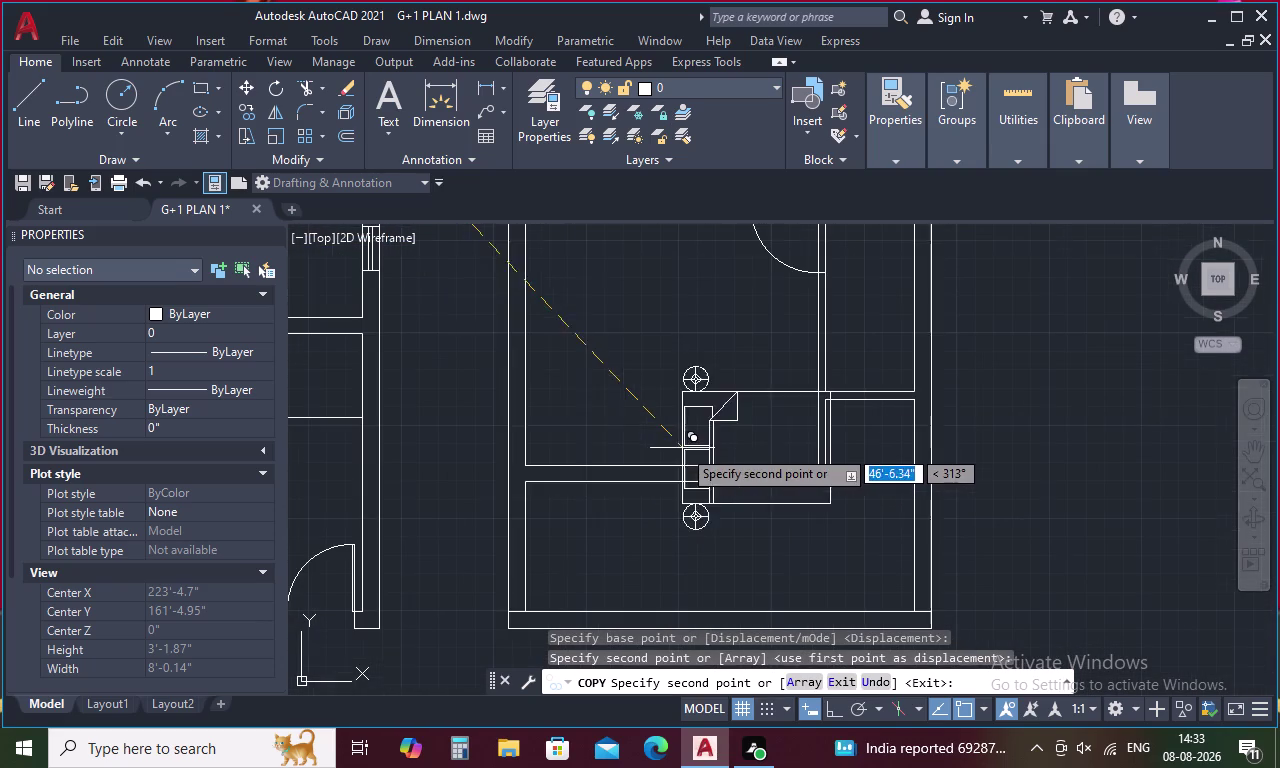
scroll(up, 3)
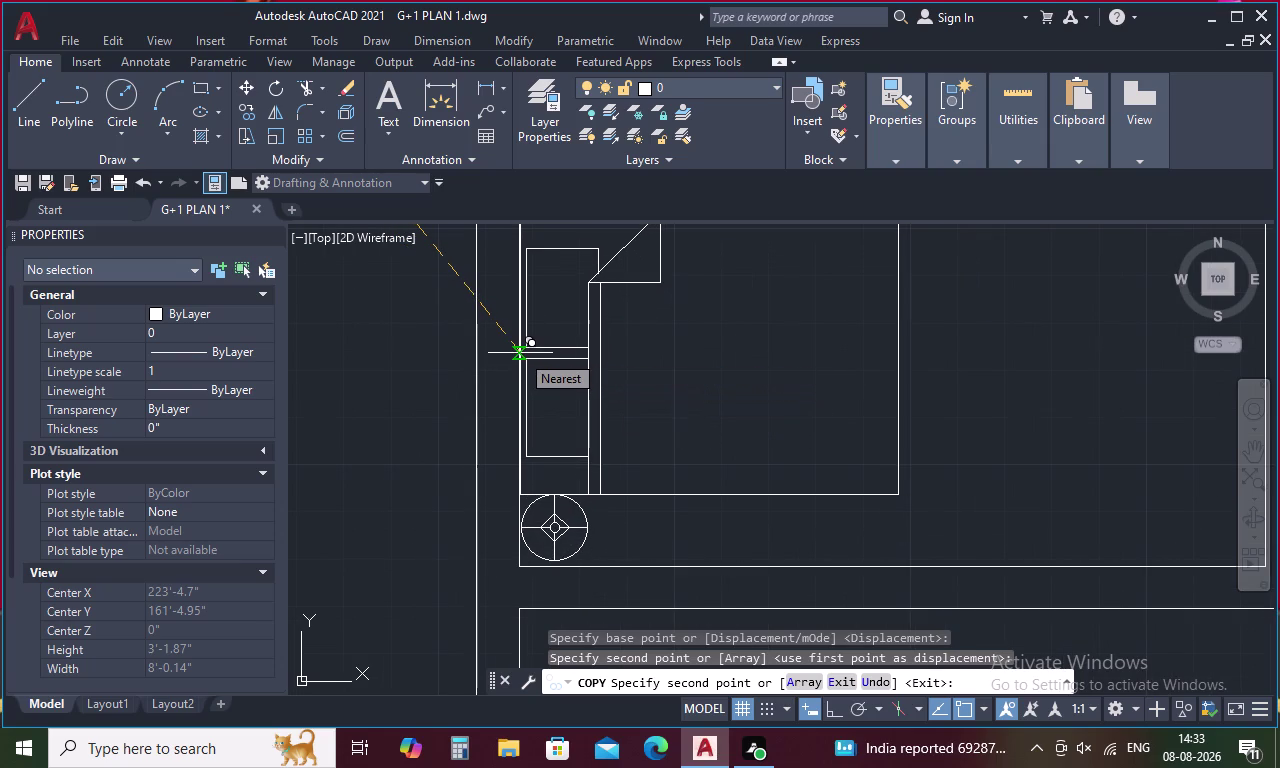
click(520, 353)
scroll(down, 3)
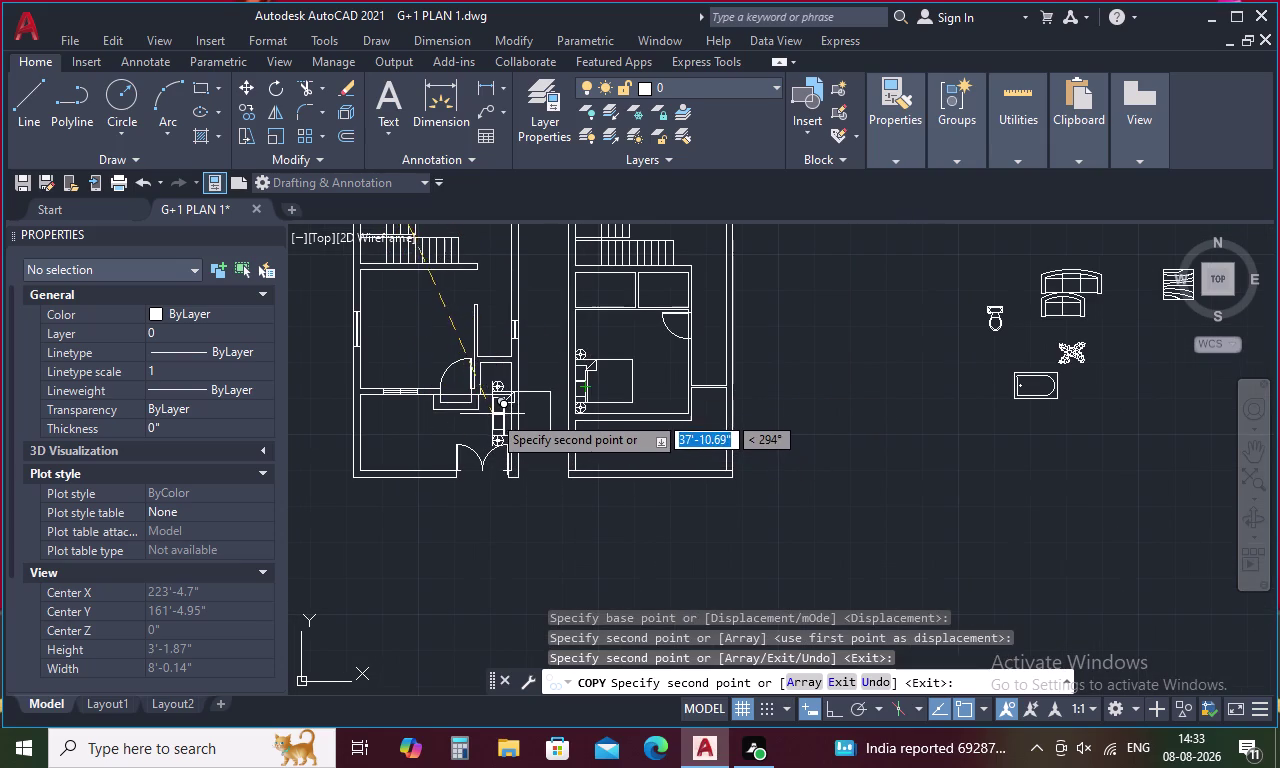
scroll(down, 3)
scroll(up, 3)
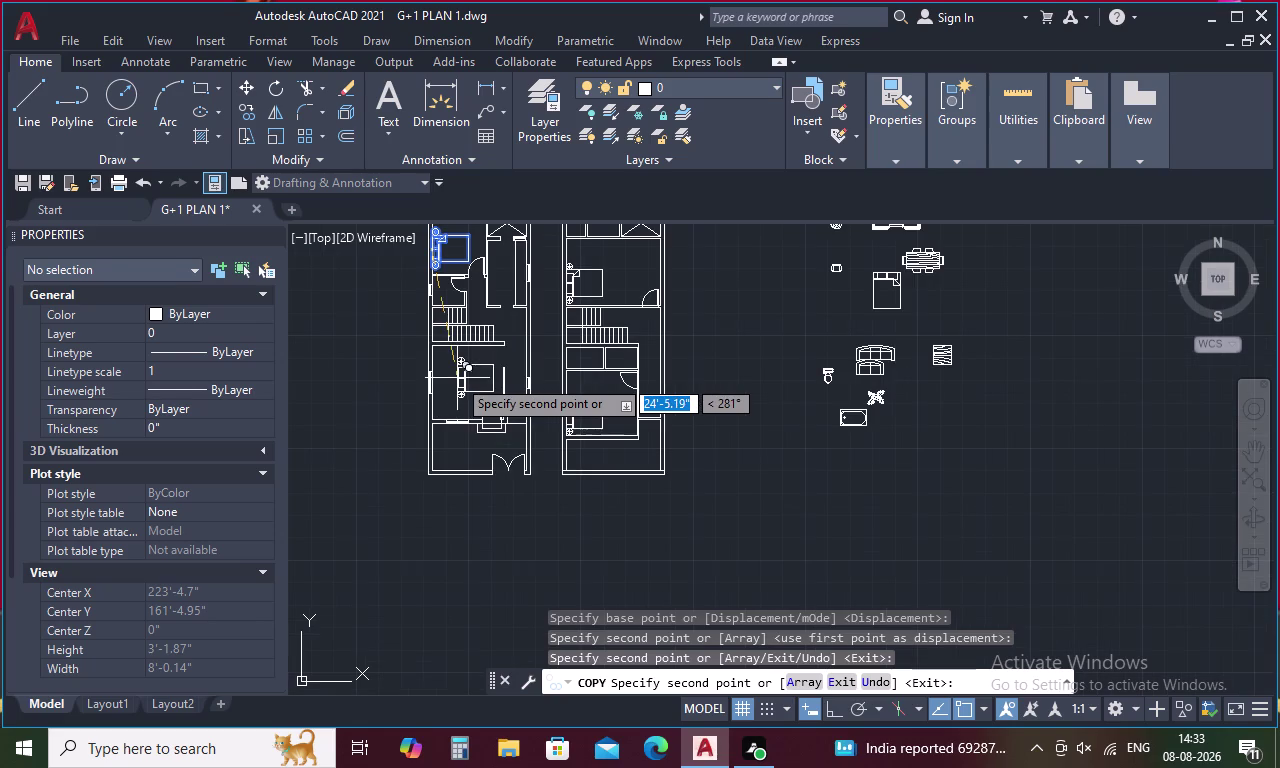
key(Escape)
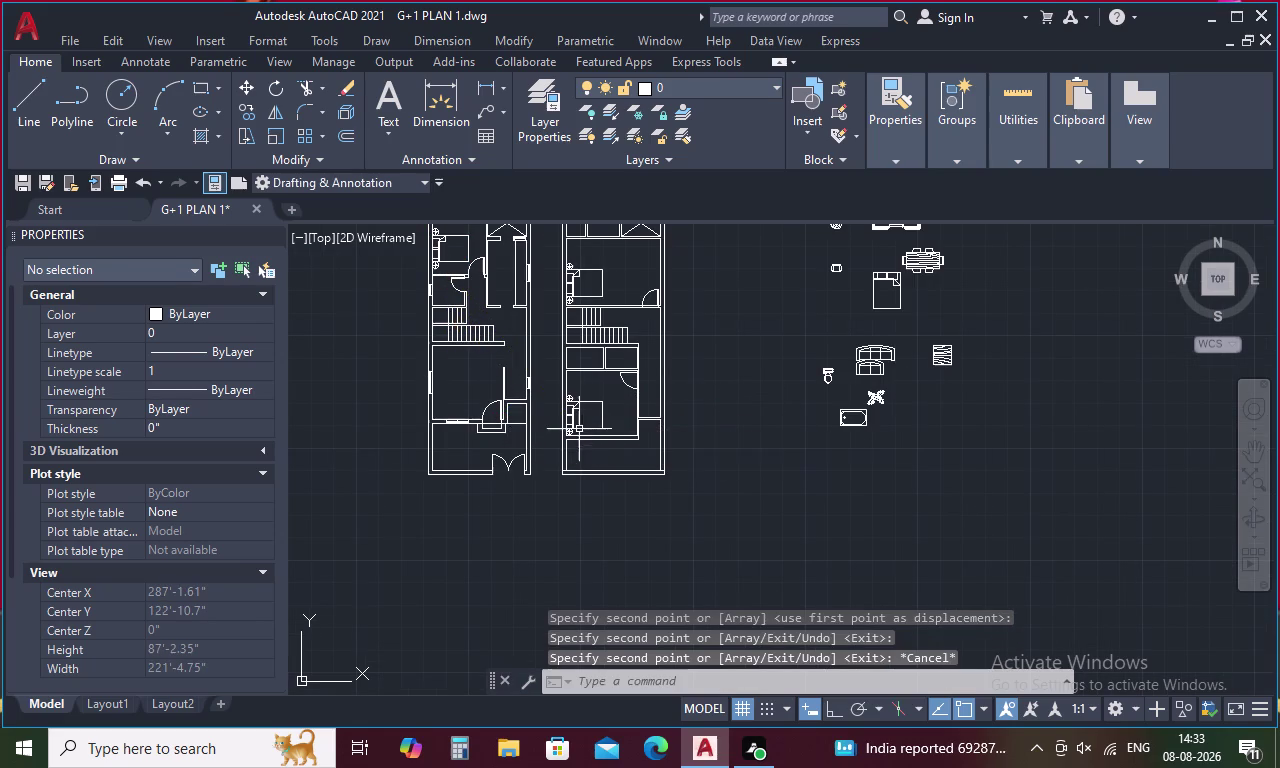
Select the roundback sofa in the furniture collection.
middle_drag(648, 422, 694, 472)
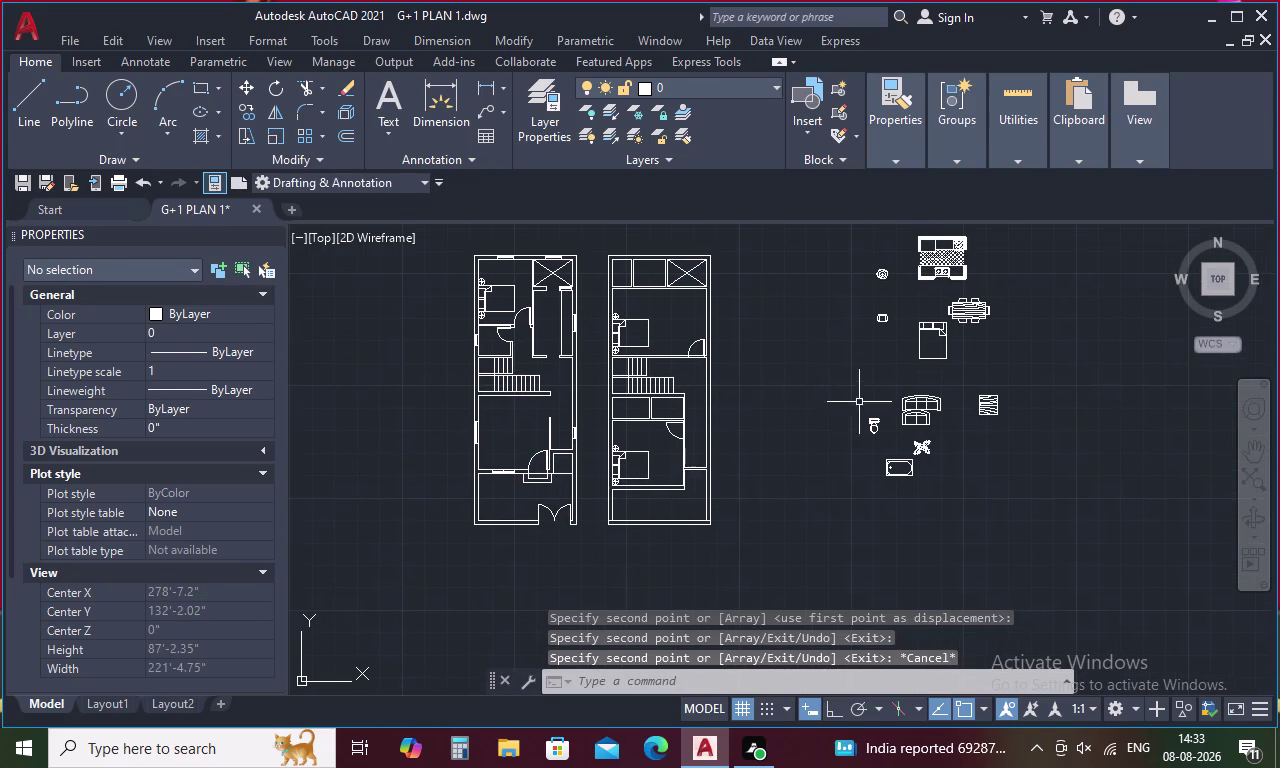
click(931, 400)
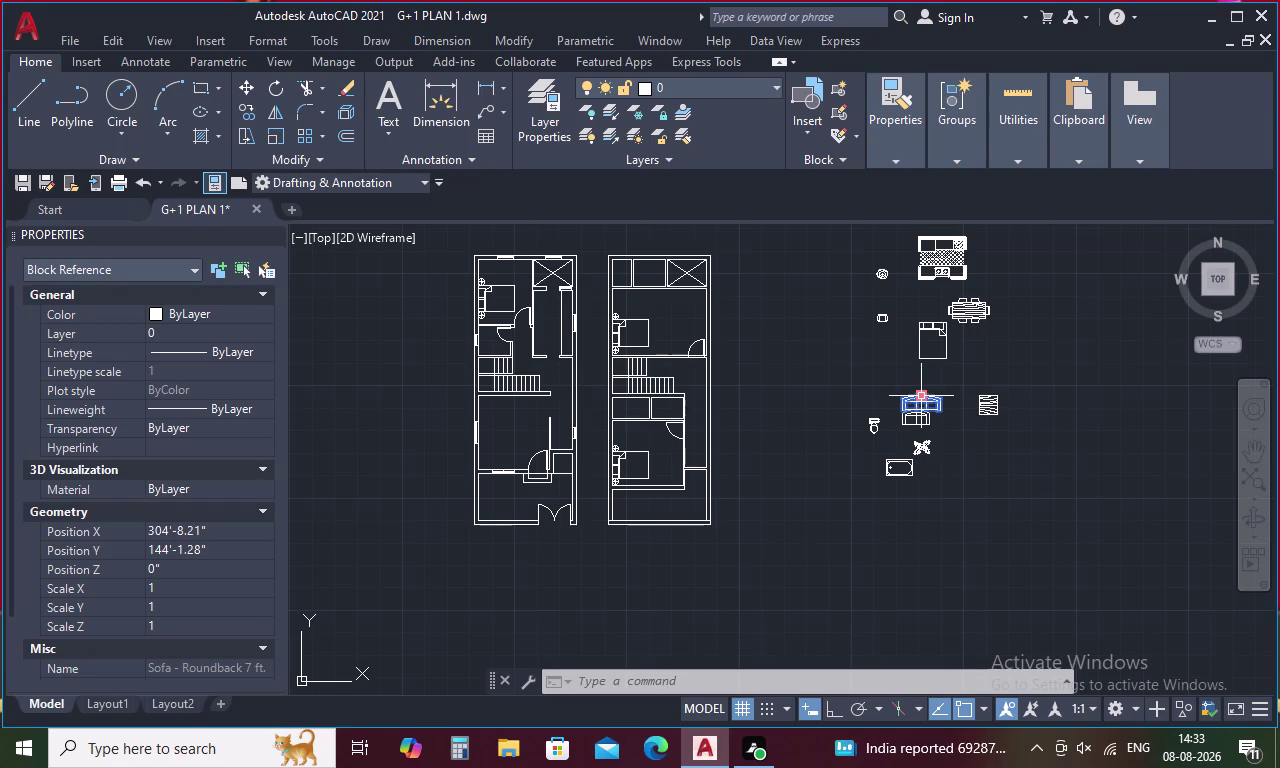
click(919, 399)
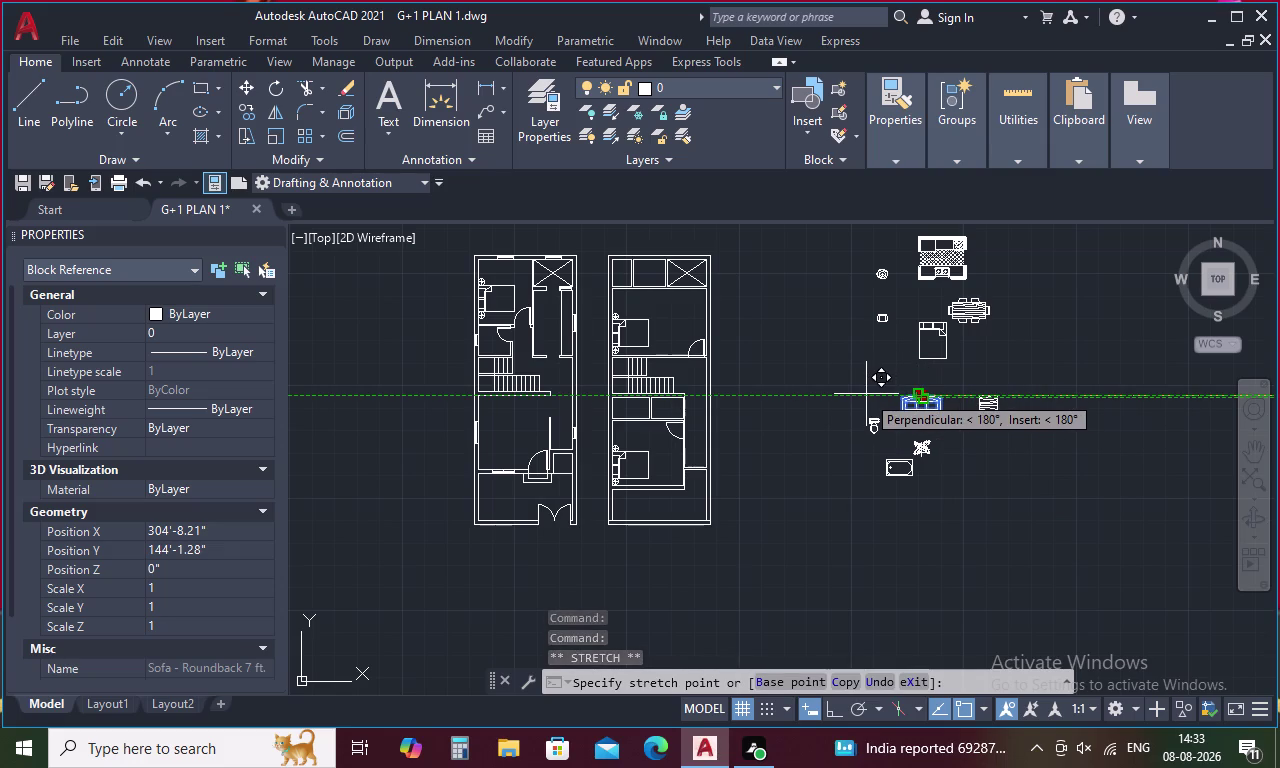
Copy the Sofa - Roundback 7 ft. into the left plan's lower room.
key(Escape)
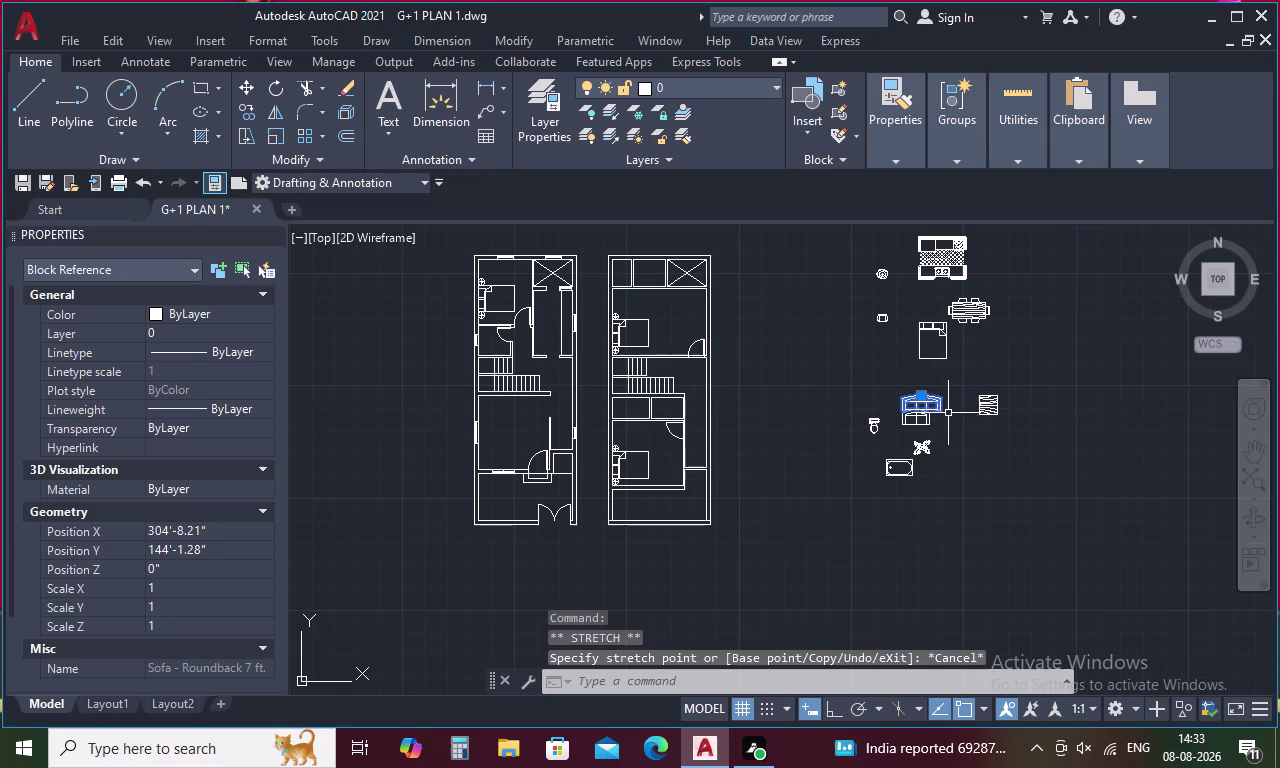
right_click(938, 397)
click(993, 411)
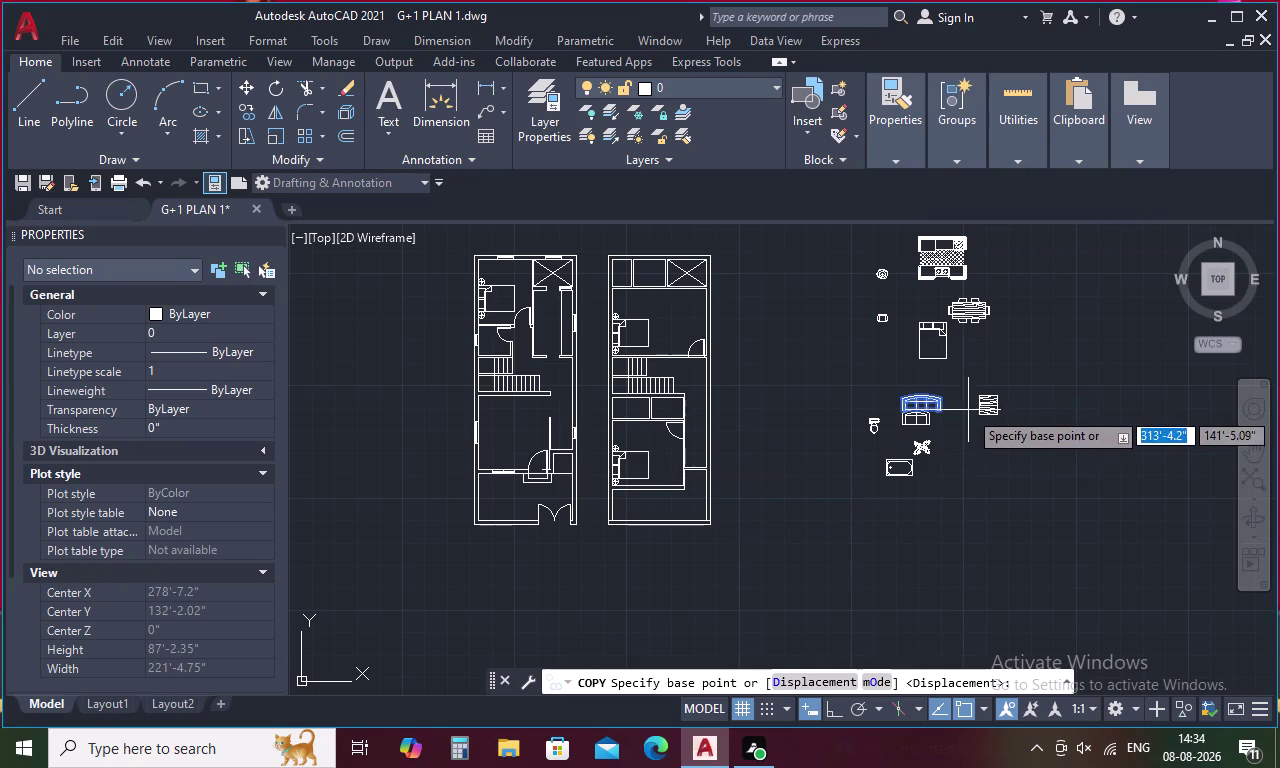
click(927, 404)
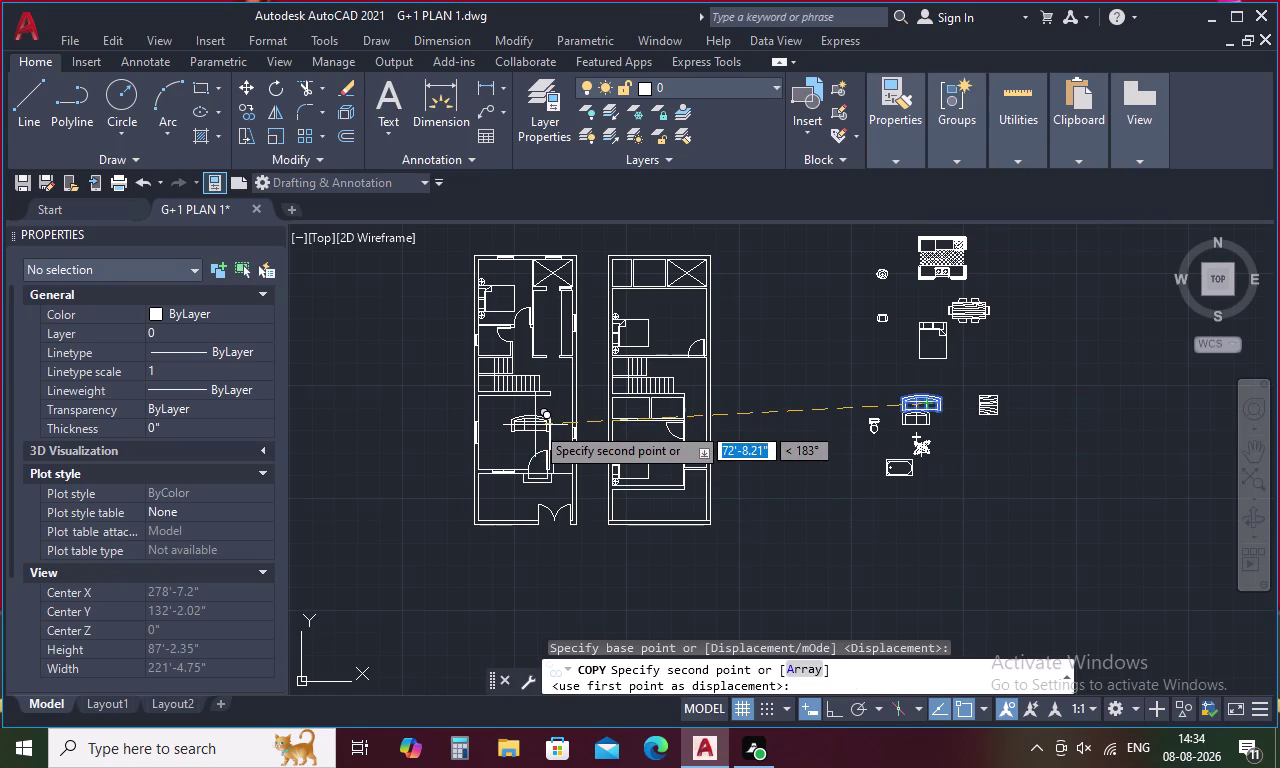
click(535, 425)
key(Escape)
scroll(up, 3)
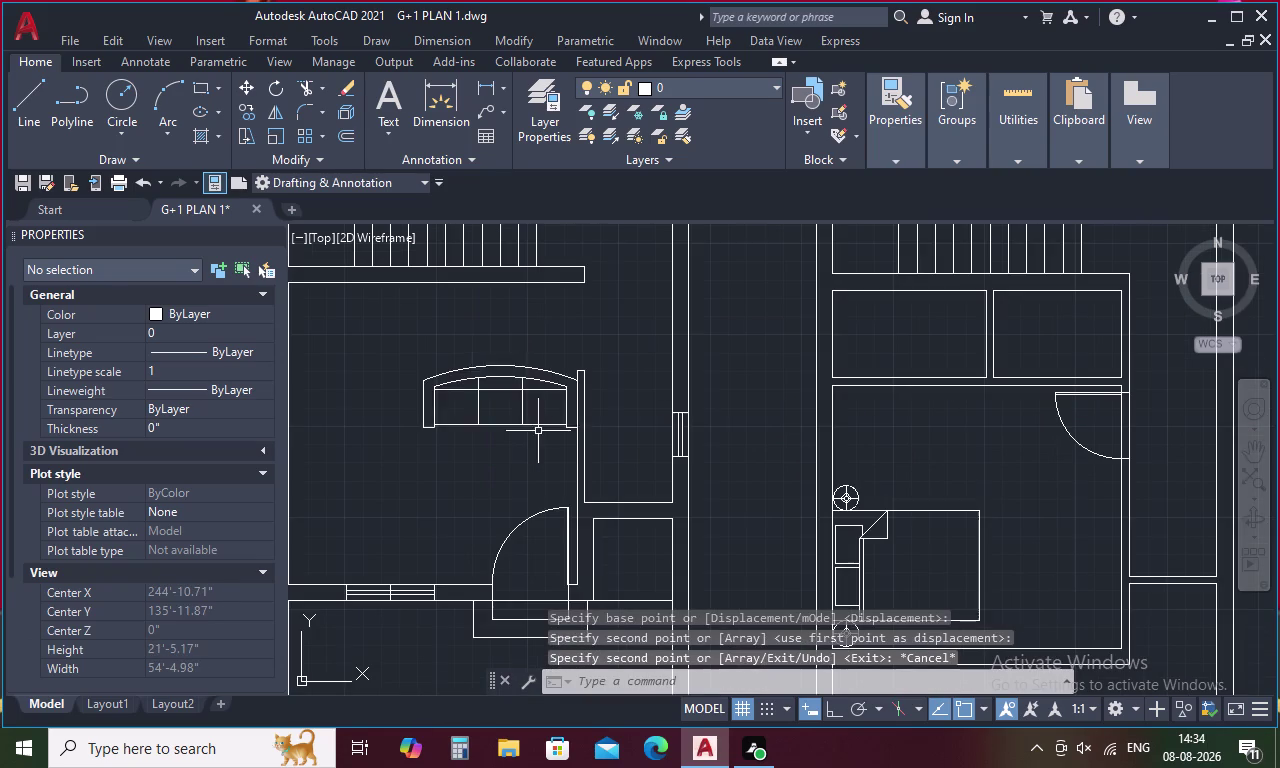
Select the newly placed sofa and bring up its context menu.
click(536, 419)
click(521, 419)
right_click(520, 419)
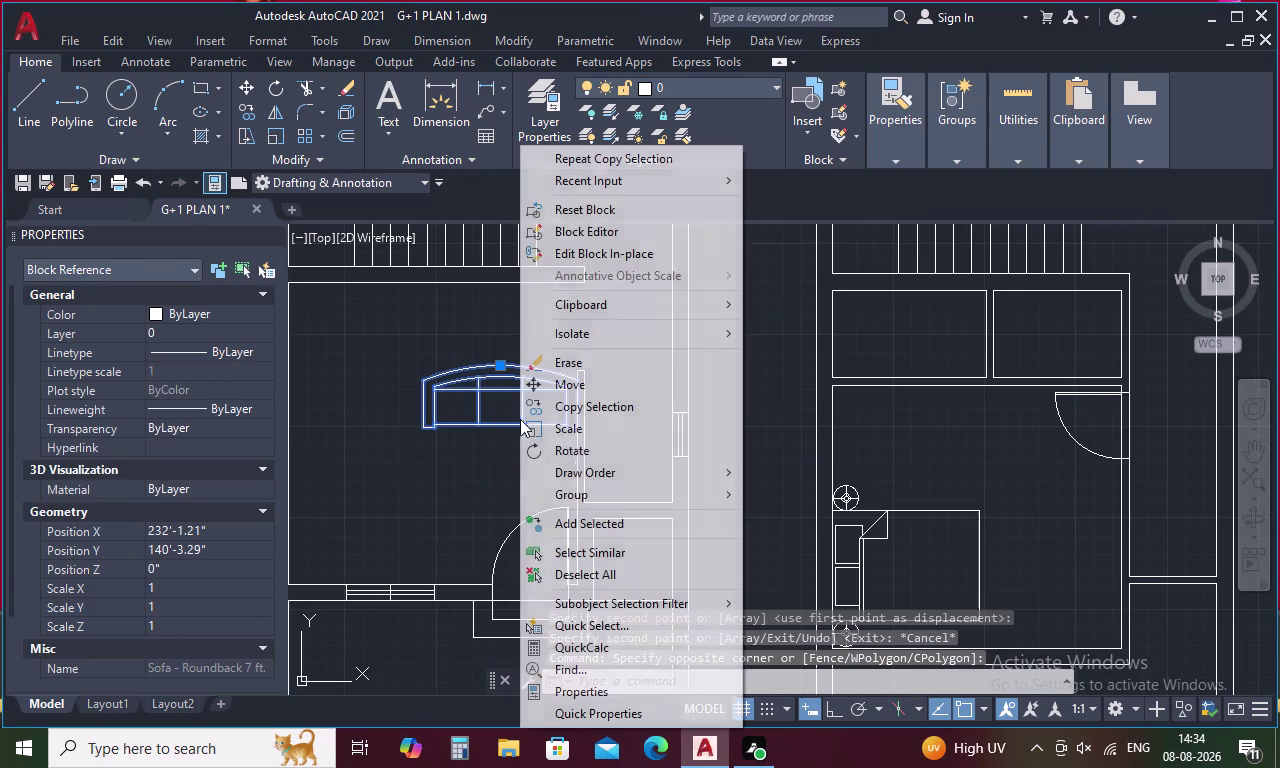
Try a 90° sofa rotation with ortho mode (F8) on, then undo it.
click(626, 444)
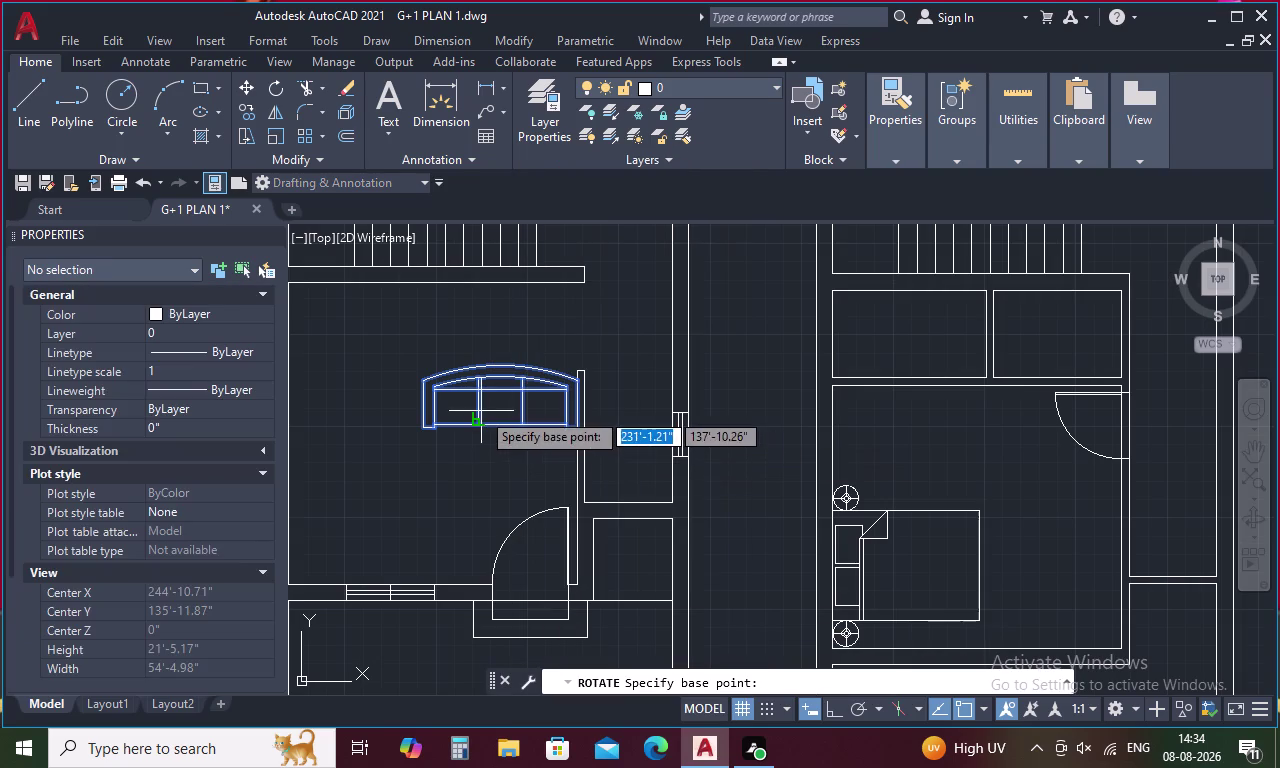
click(481, 411)
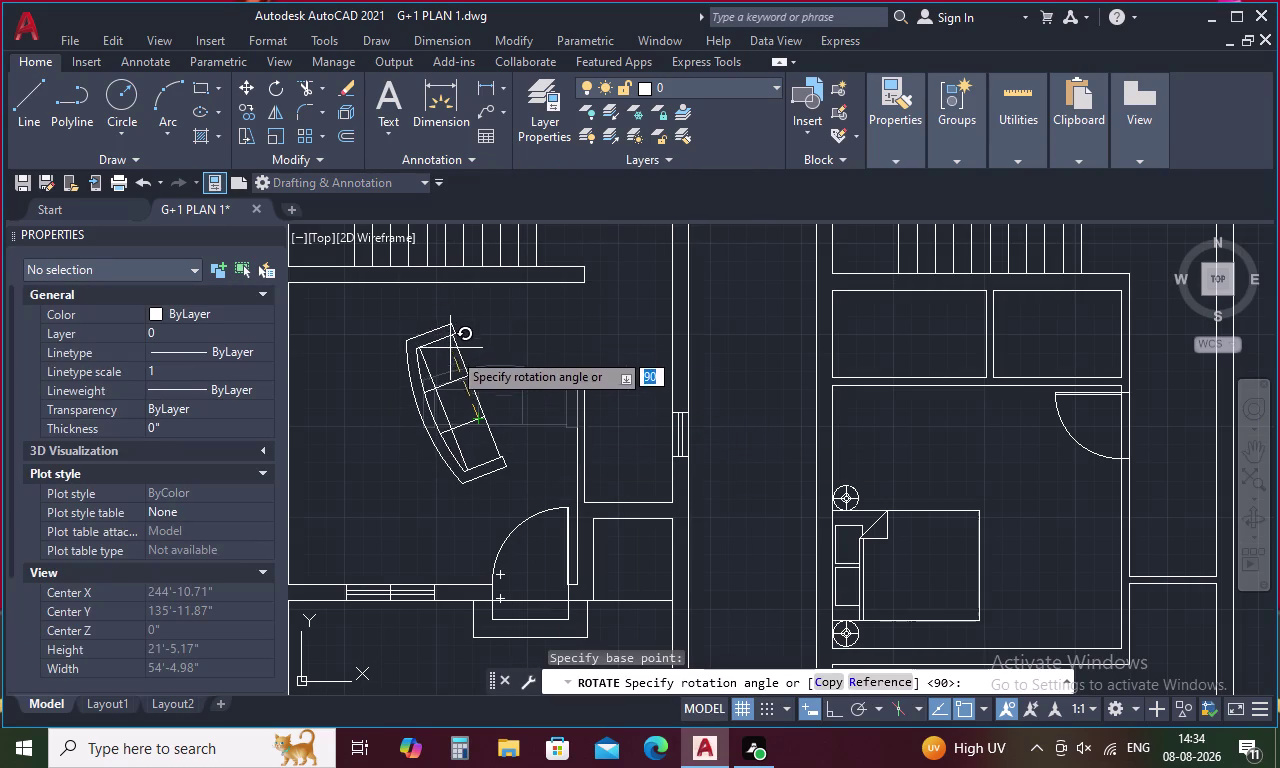
key(F8)
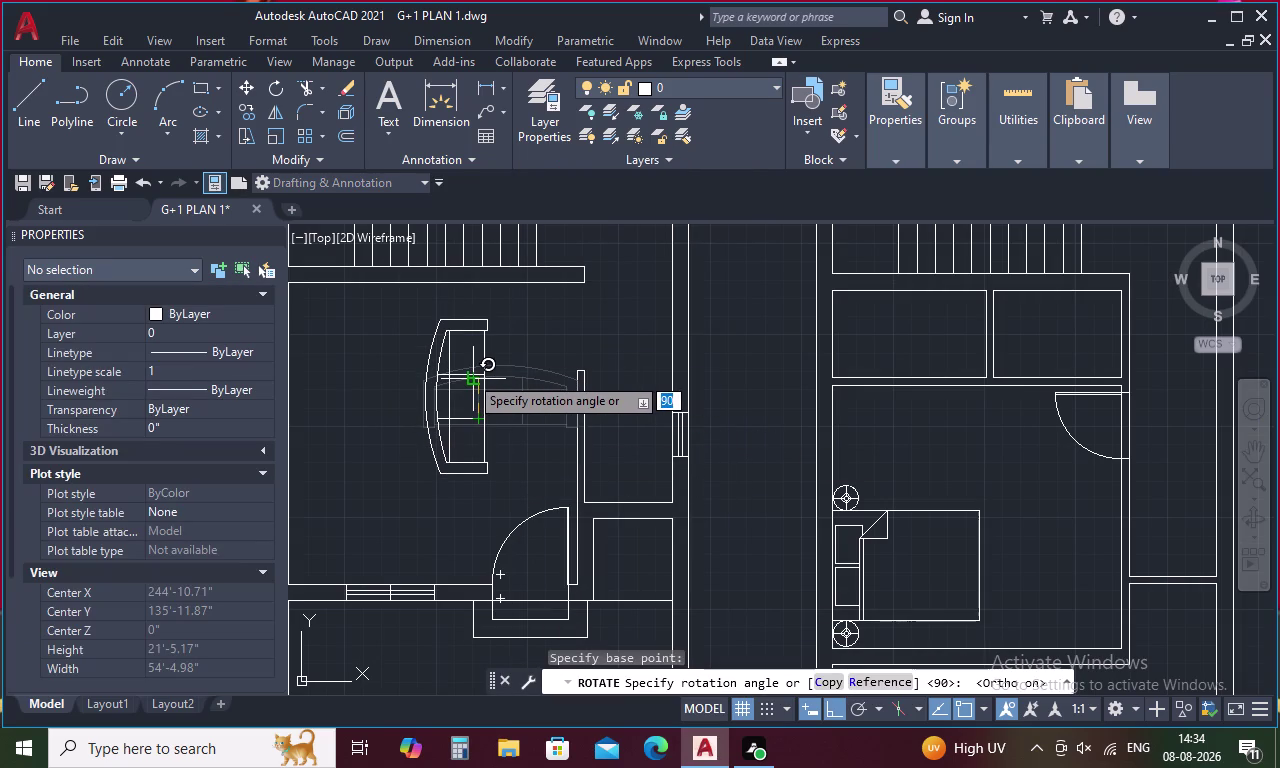
click(469, 375)
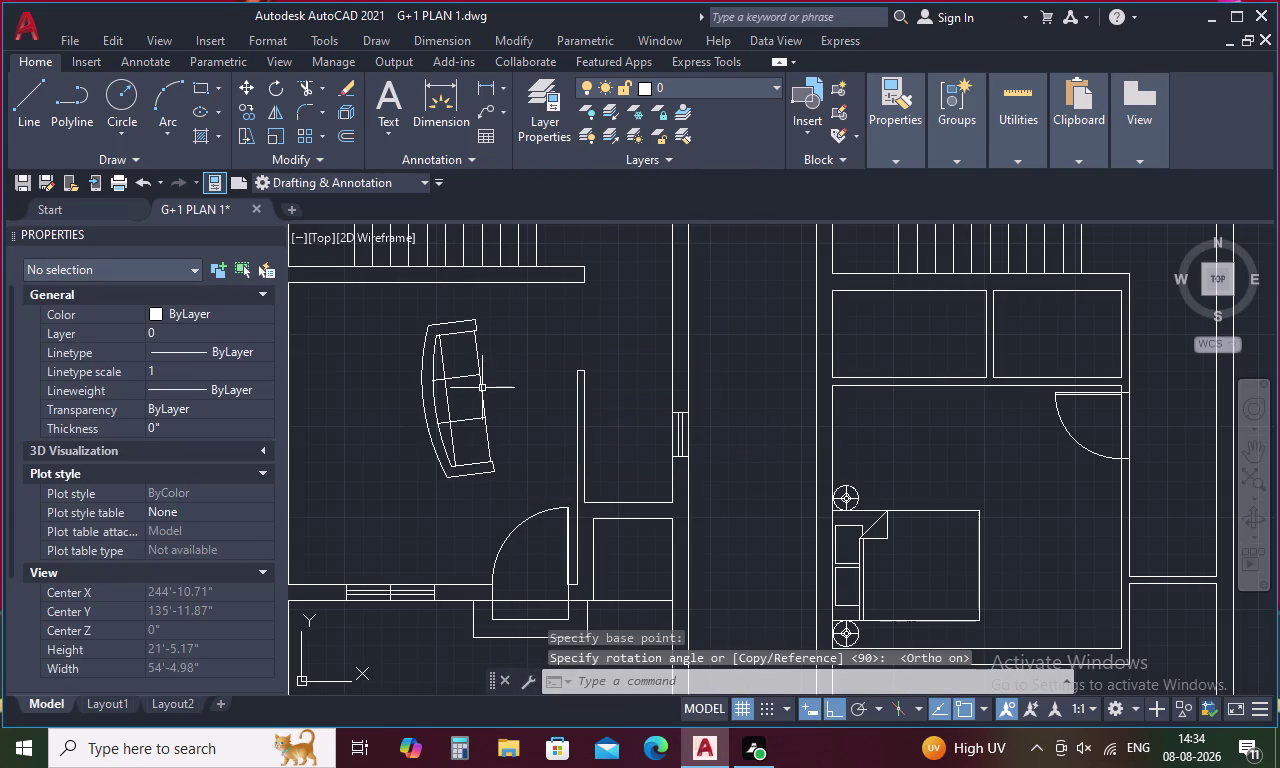
key(ctrl+z)
Rotate the sofa a quarter turn again and reselect the rotated sofa.
click(482, 388)
right_click(482, 388)
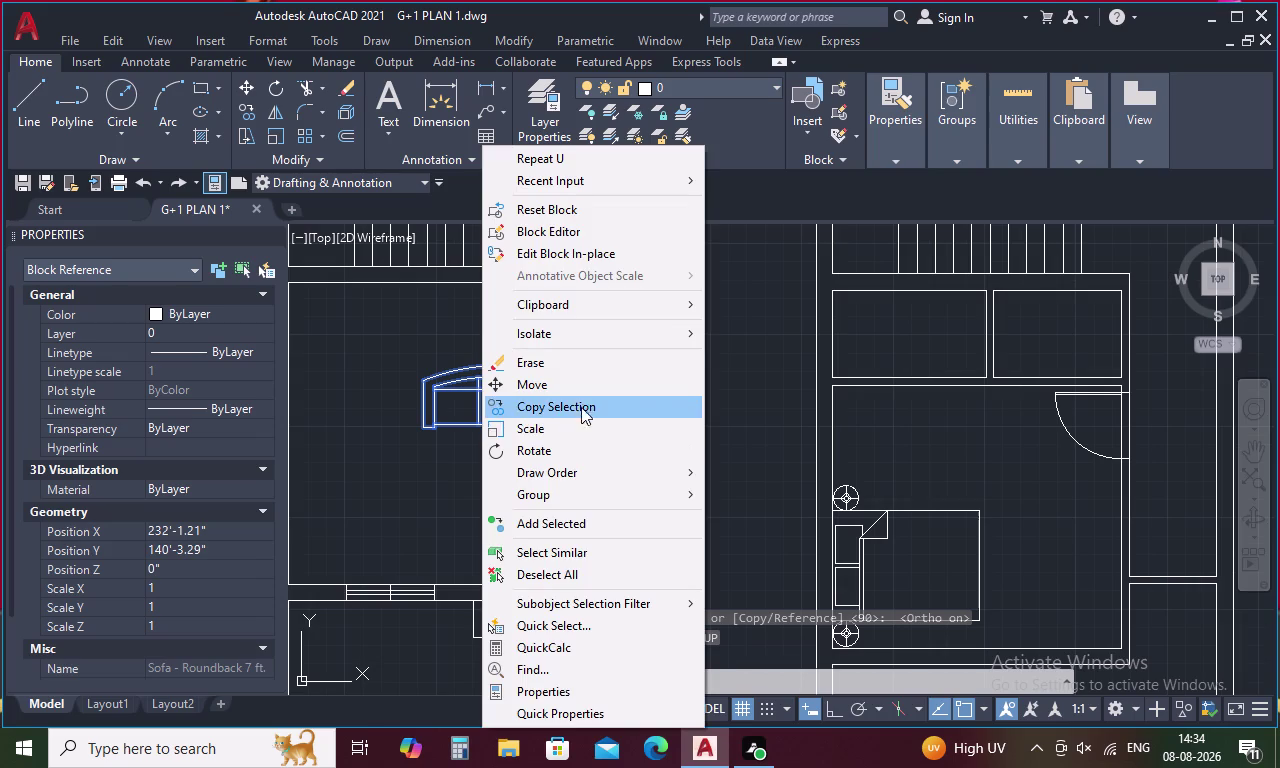
click(585, 448)
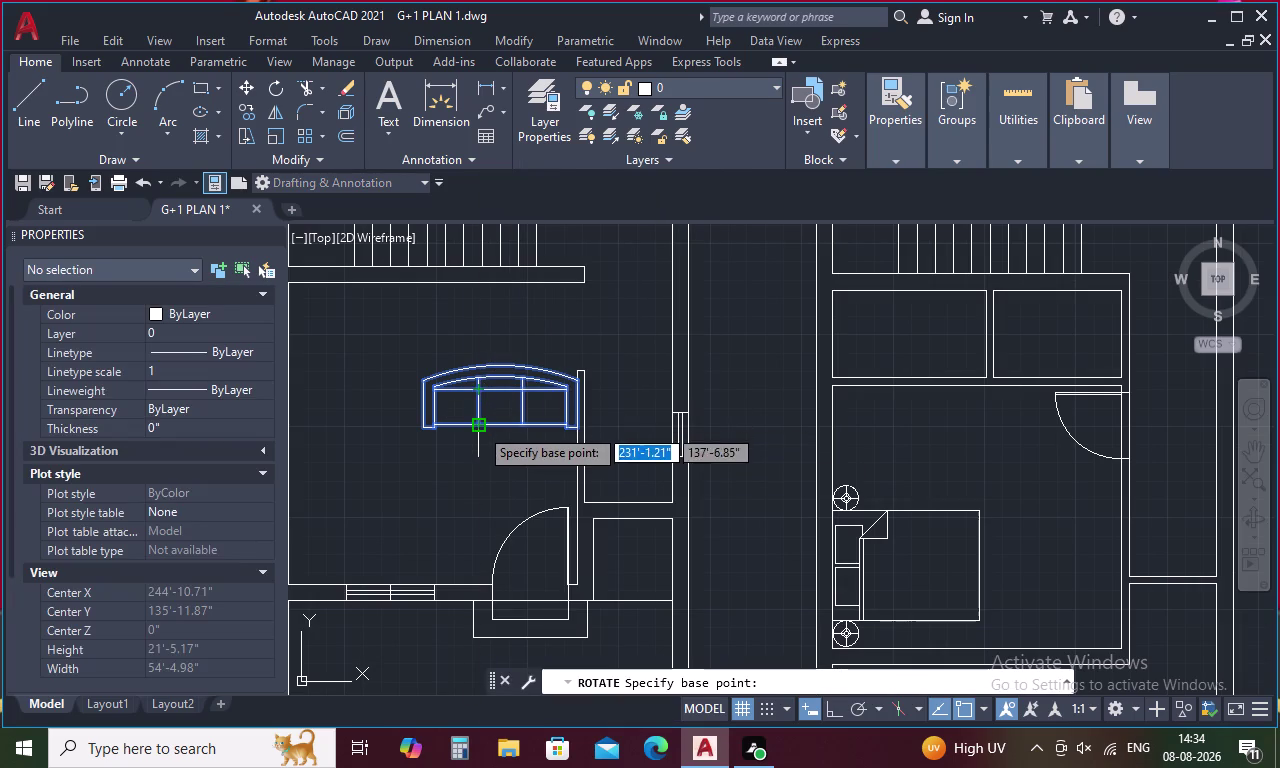
click(479, 427)
click(476, 311)
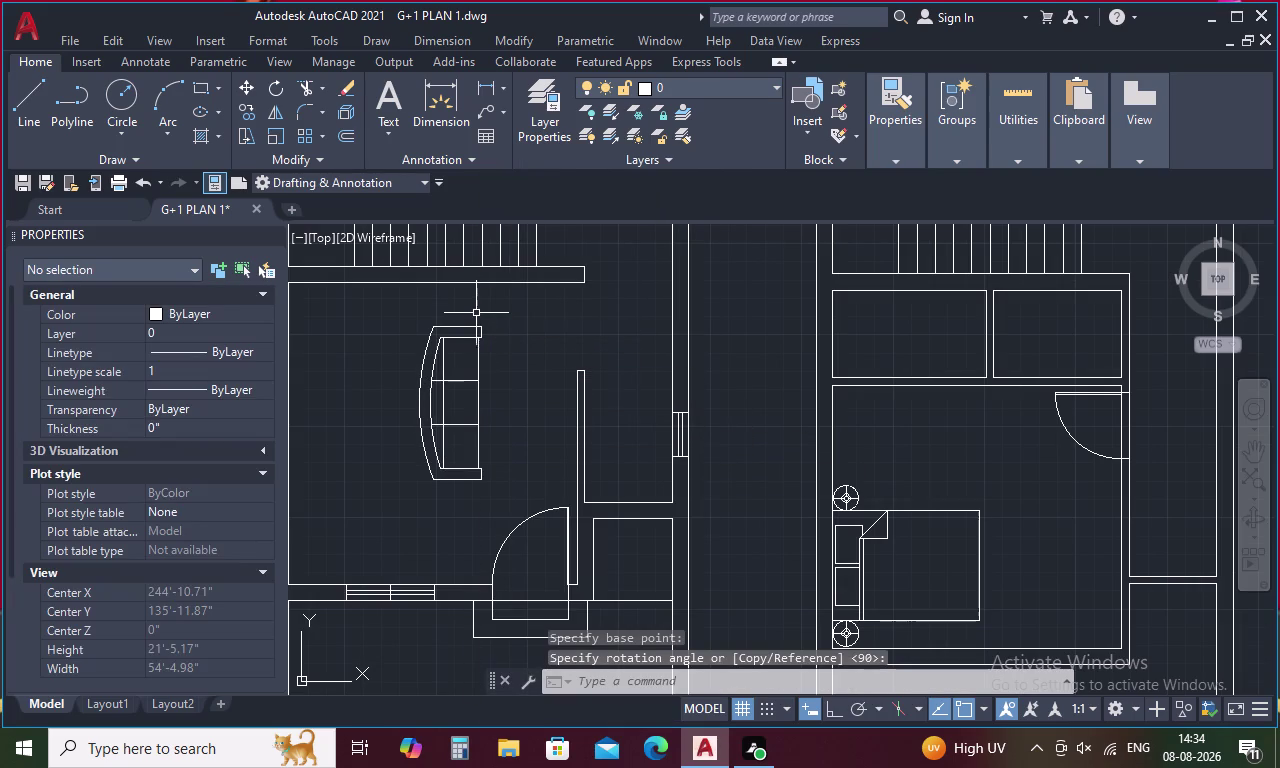
click(423, 405)
click(476, 389)
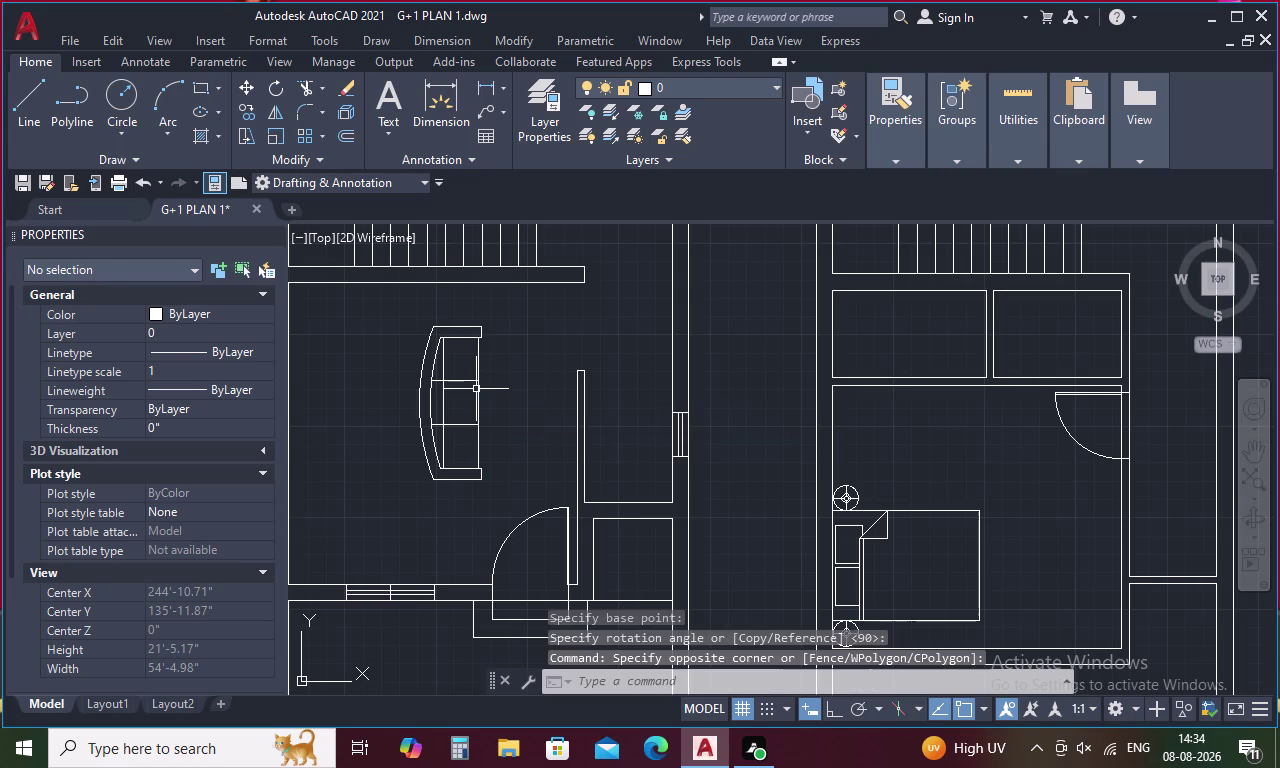
click(478, 379)
right_click(478, 379)
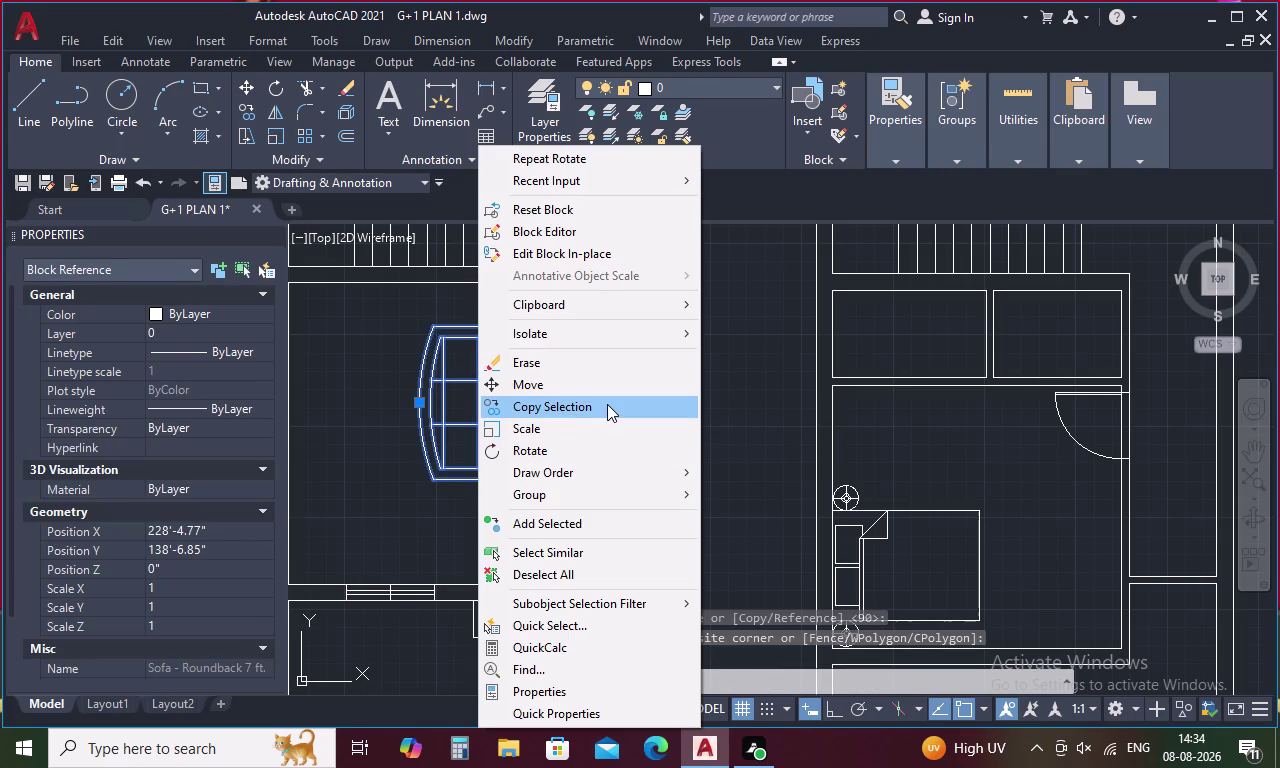
Move the rotated sofa against the living room's left wall.
click(581, 384)
click(419, 406)
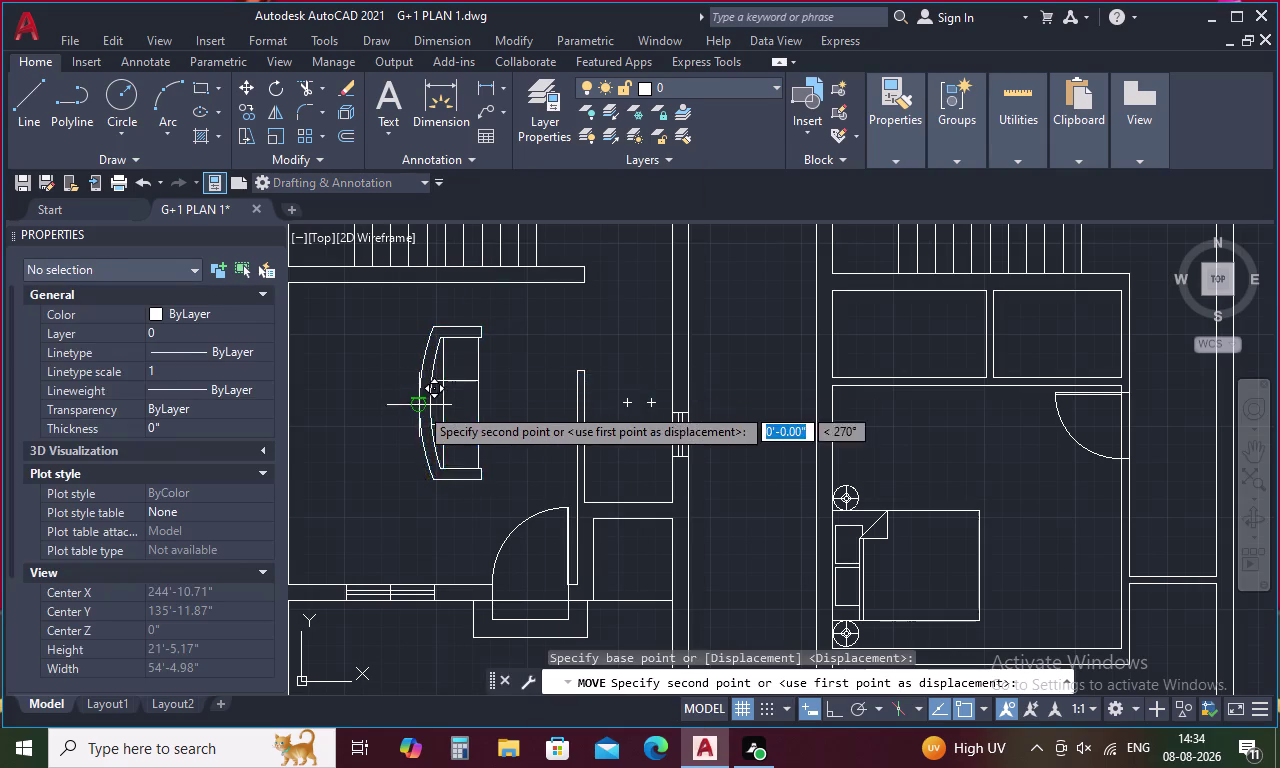
middle_drag(344, 442, 503, 435)
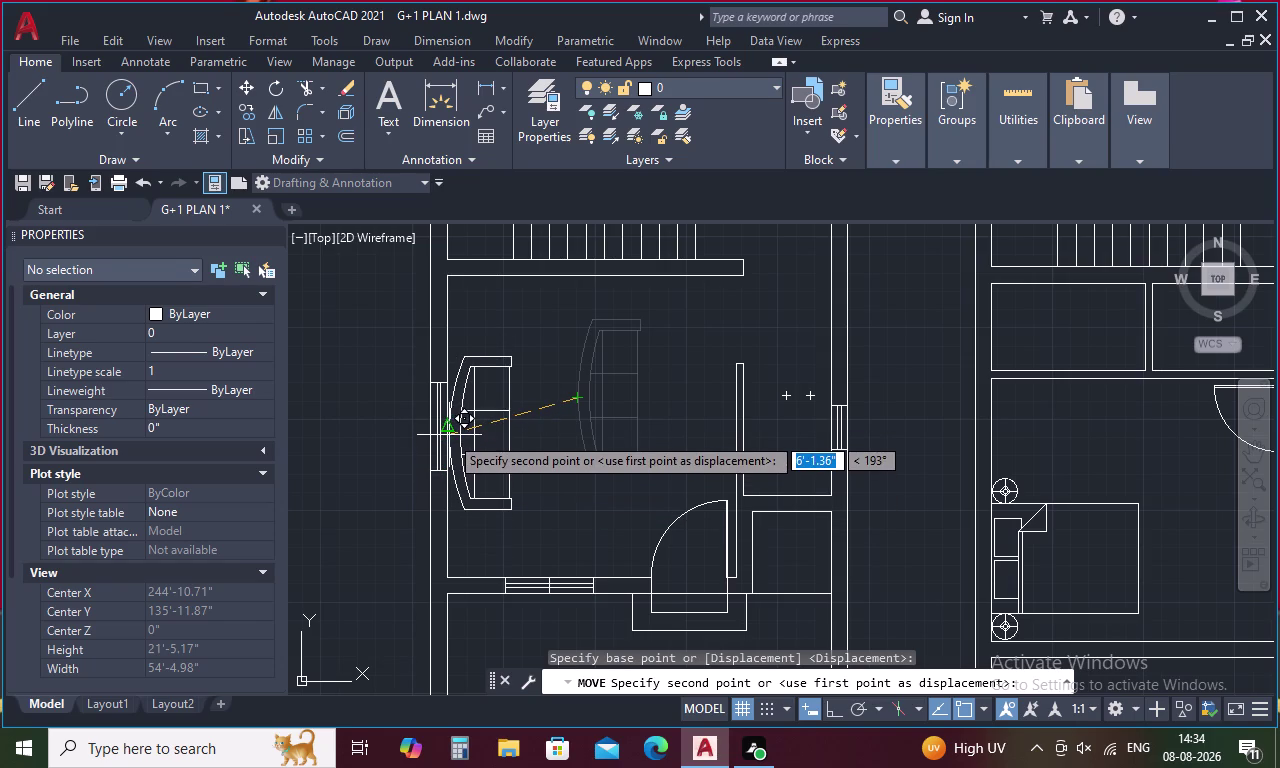
click(449, 435)
scroll(down, 3)
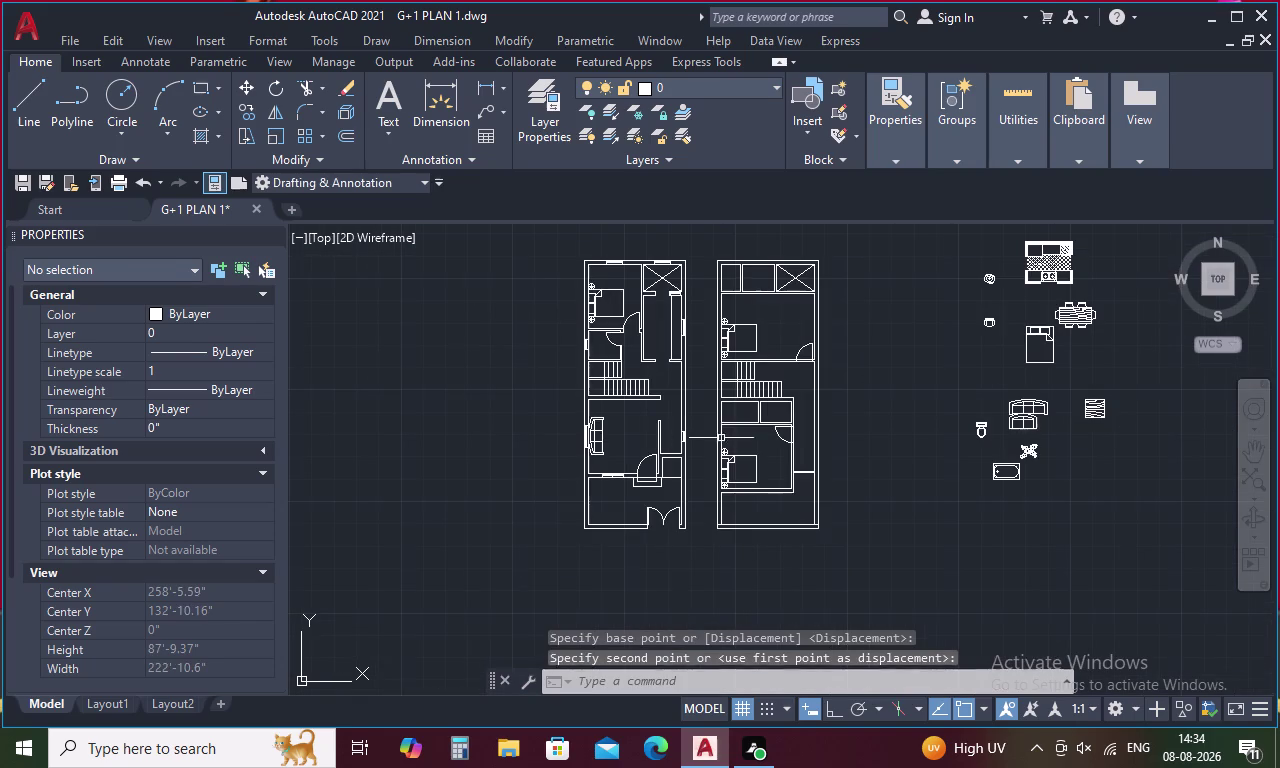
Select the smaller roundback sofa among the spare furniture blocks.
middle_drag(834, 443, 687, 435)
scroll(up, 3)
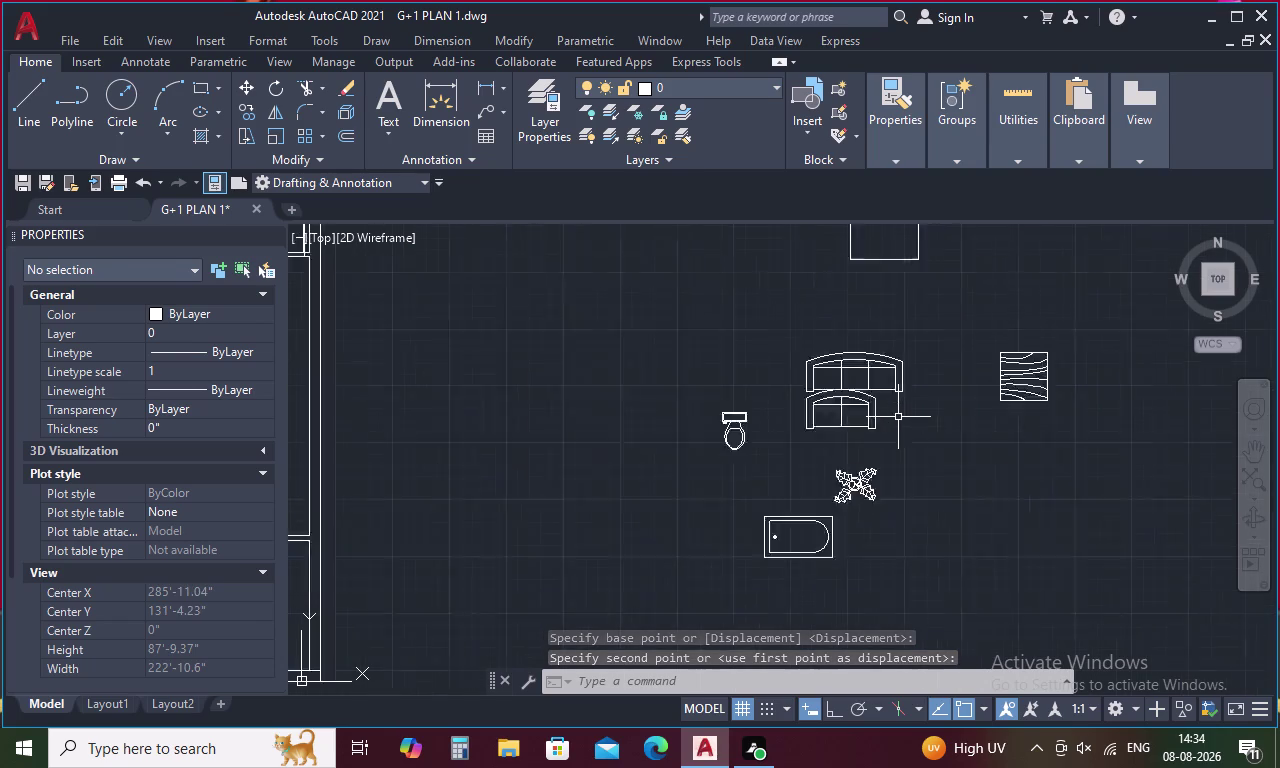
scroll(up, 3)
click(847, 397)
Move the small sofa to just below the stair wall in the living room.
right_click(847, 397)
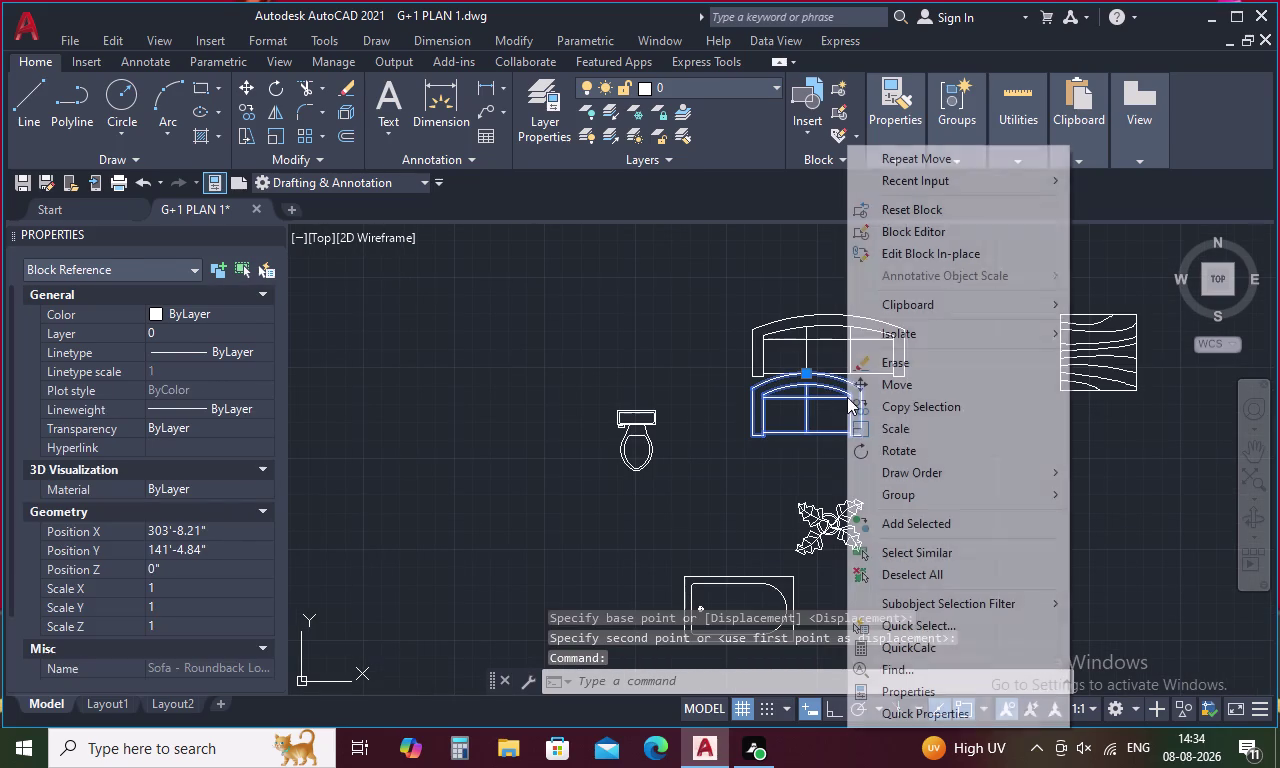
click(911, 385)
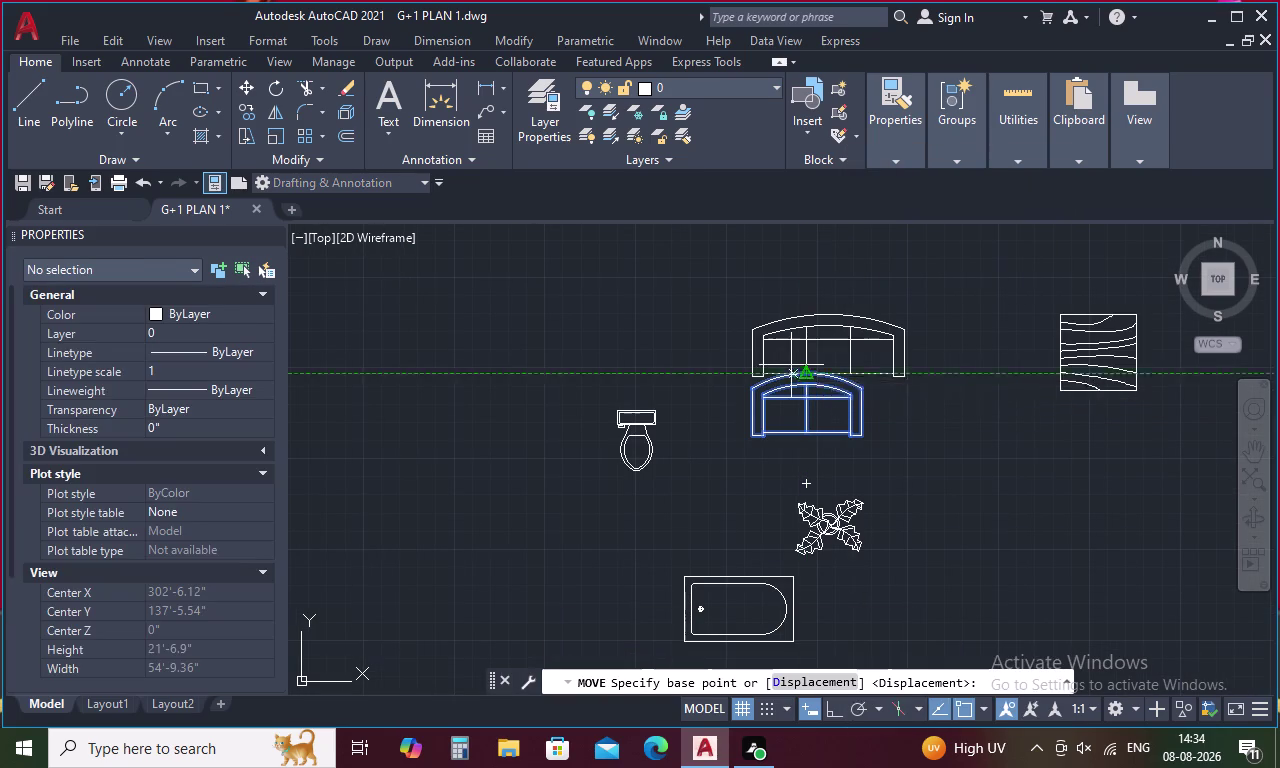
click(808, 370)
scroll(down, 3)
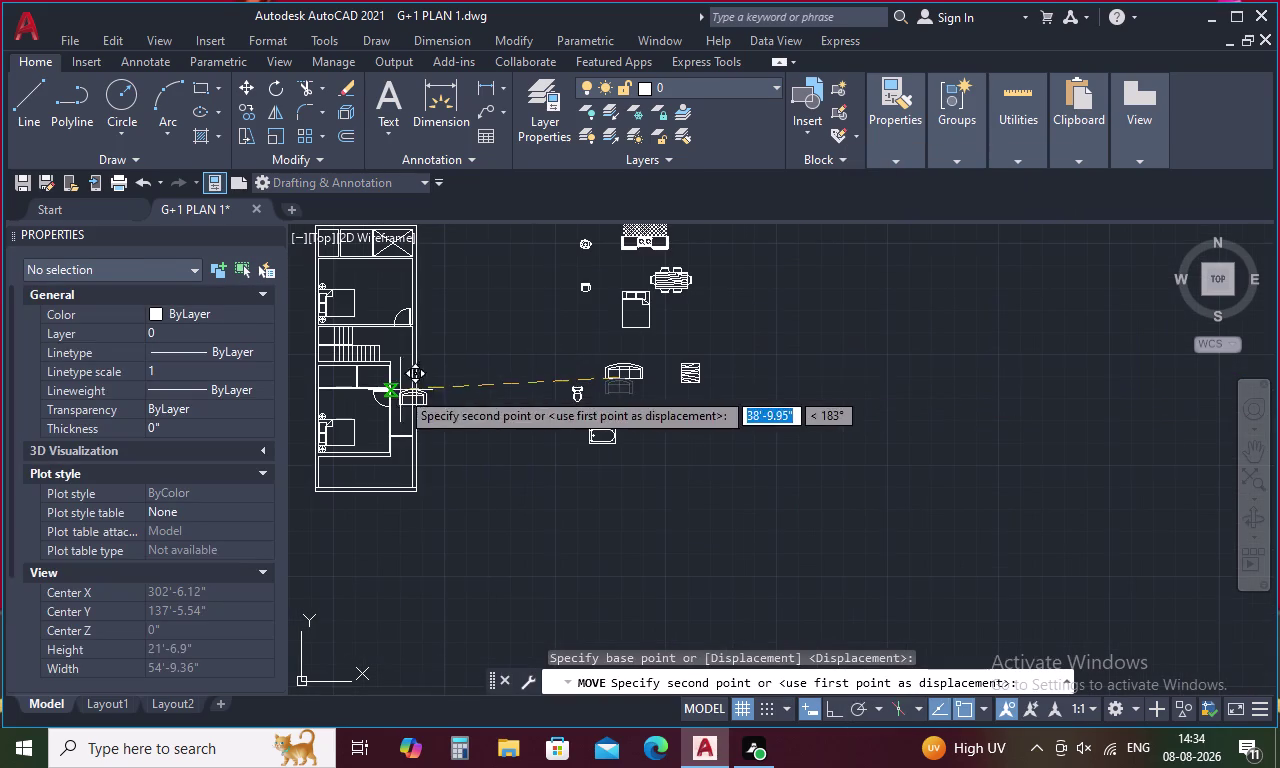
middle_drag(369, 382, 793, 438)
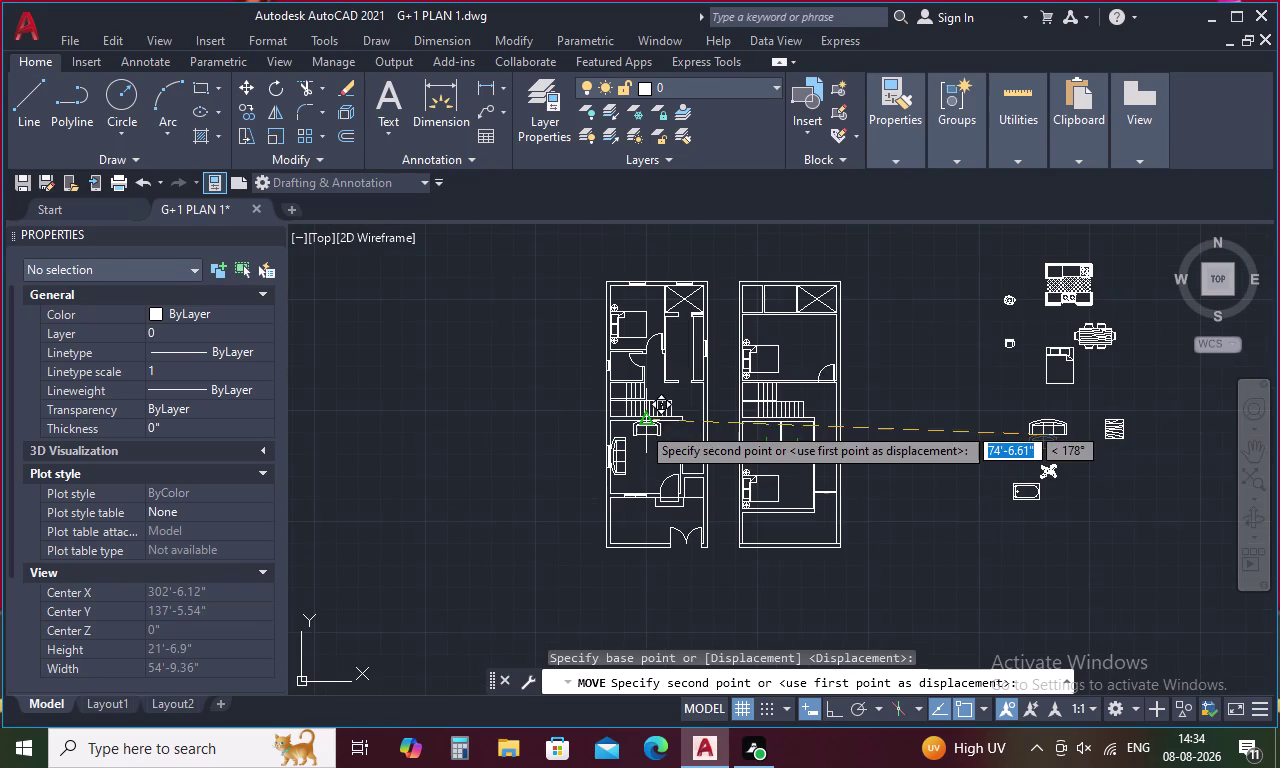
scroll(up, 3)
scroll(up, 3)
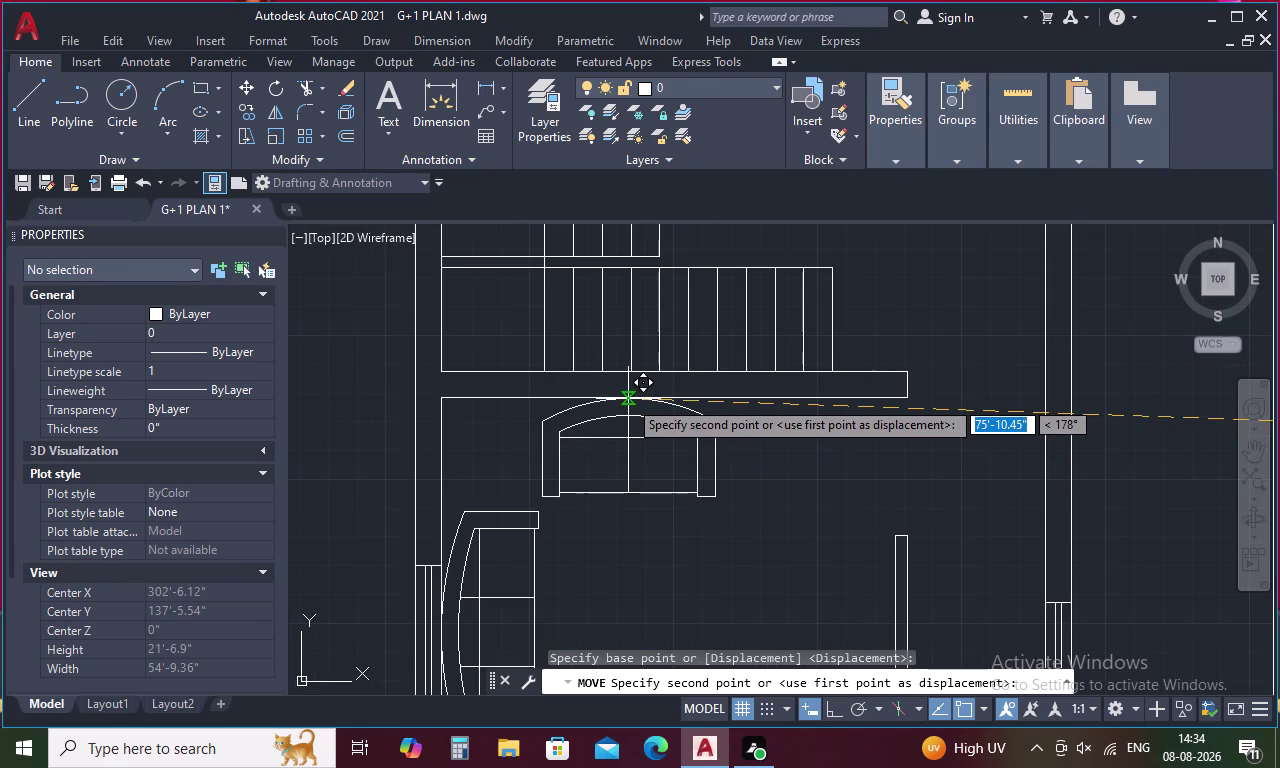
click(628, 399)
Select the small sofa in the ground-floor living room.
scroll(down, 3)
middle_drag(736, 462, 739, 462)
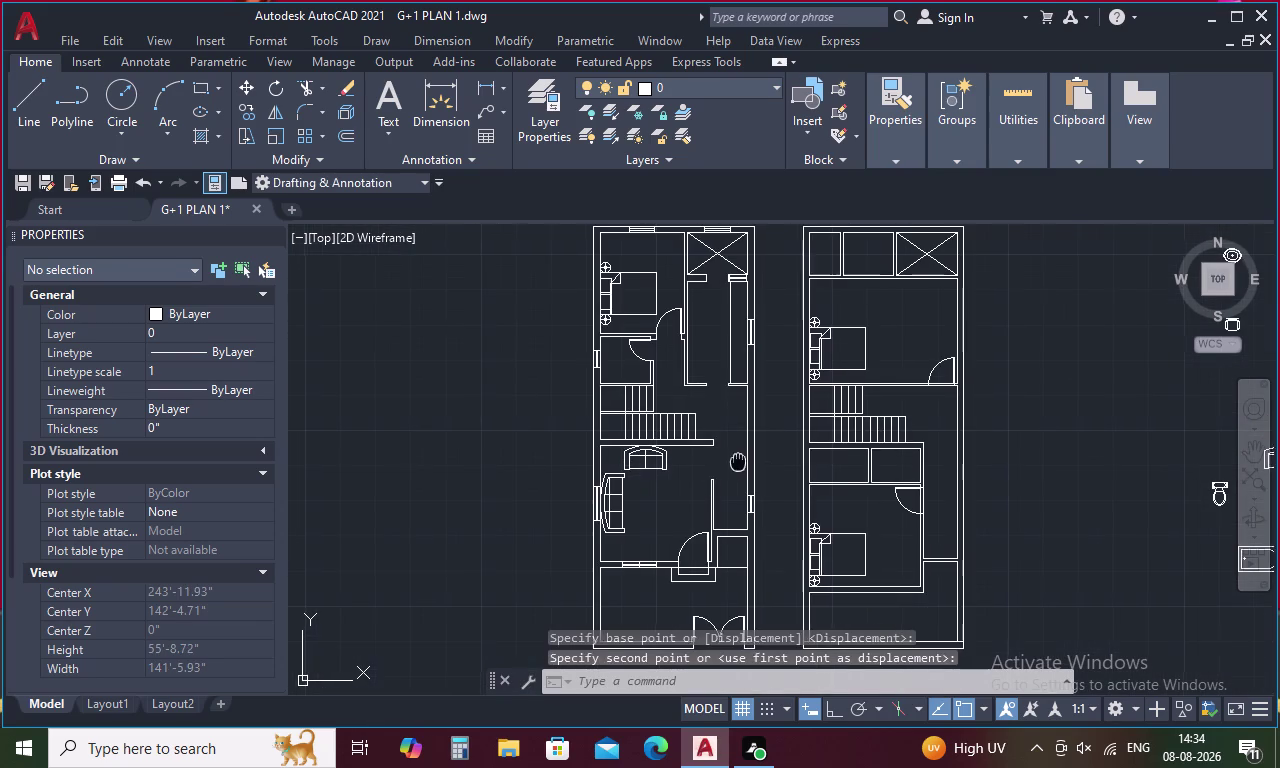
middle_drag(739, 462, 670, 430)
middle_drag(697, 442, 561, 427)
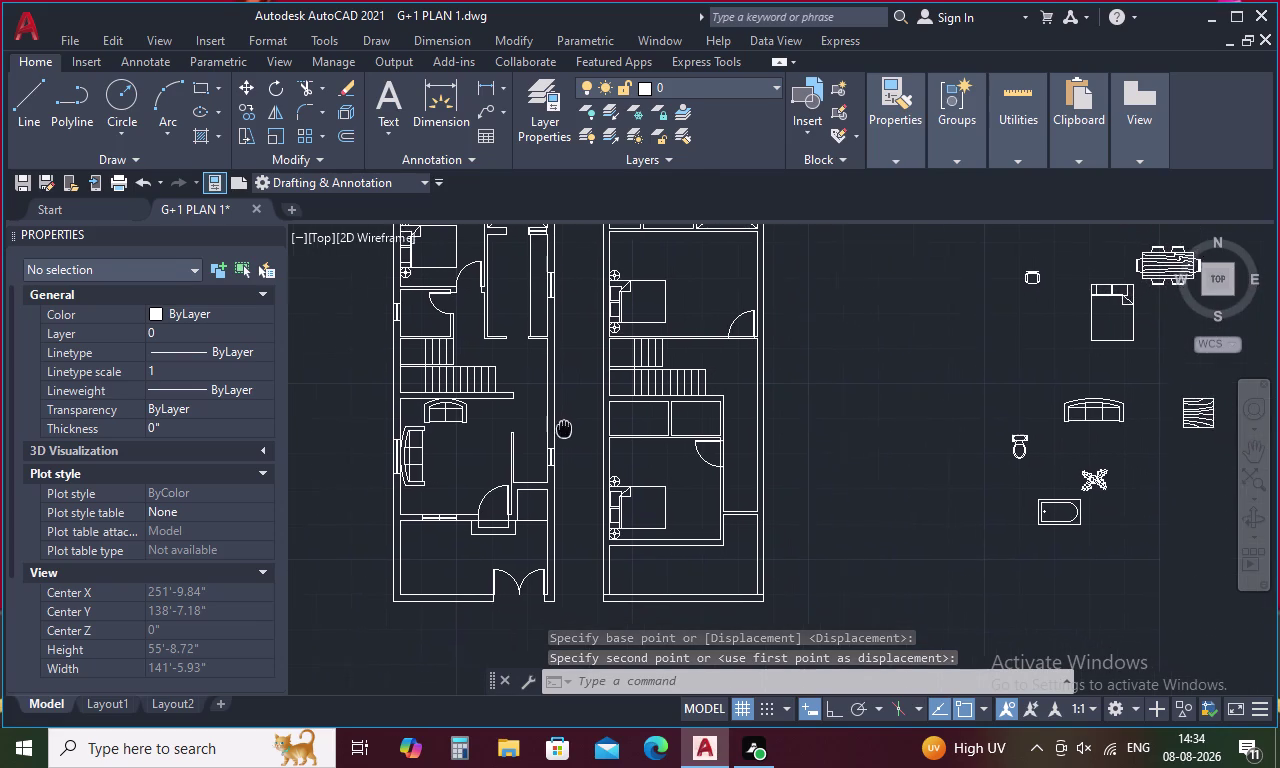
middle_drag(561, 427, 559, 426)
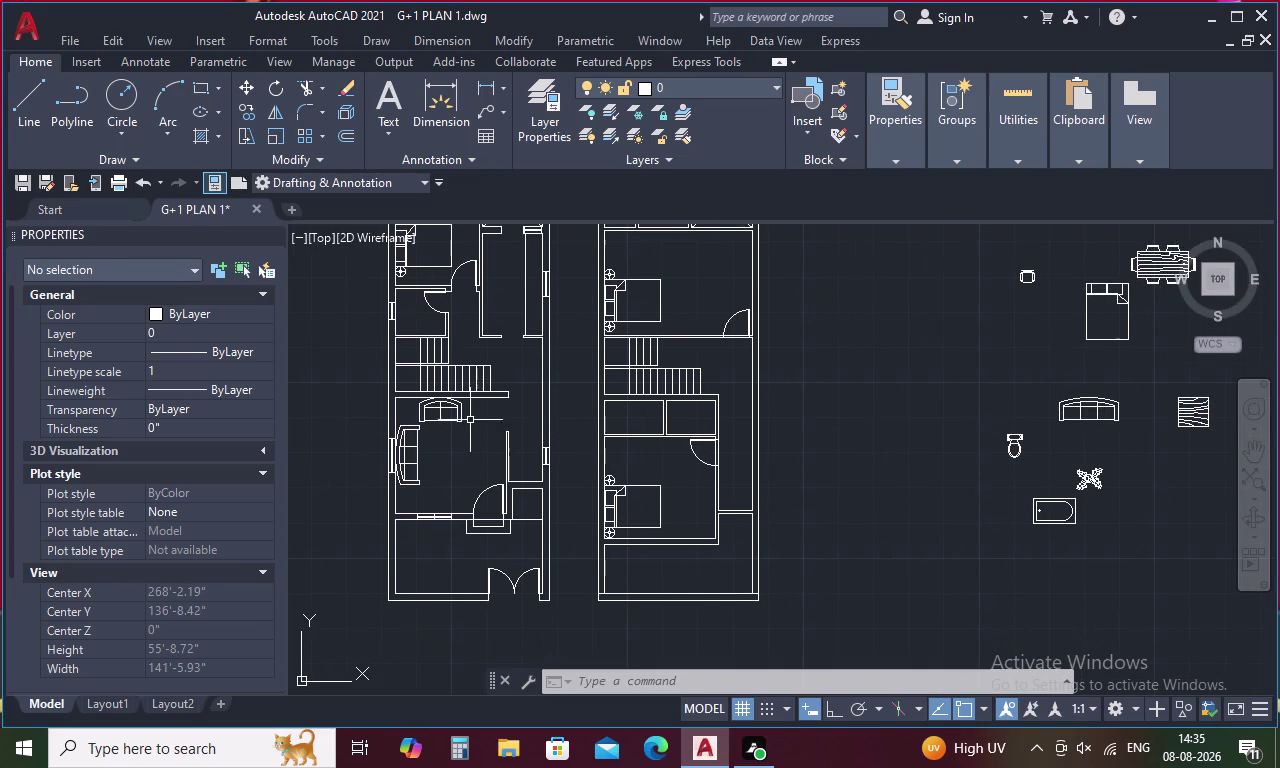
click(441, 410)
Mirror the small sofa across a horizontal mid-room line, keeping the original.
right_click(441, 410)
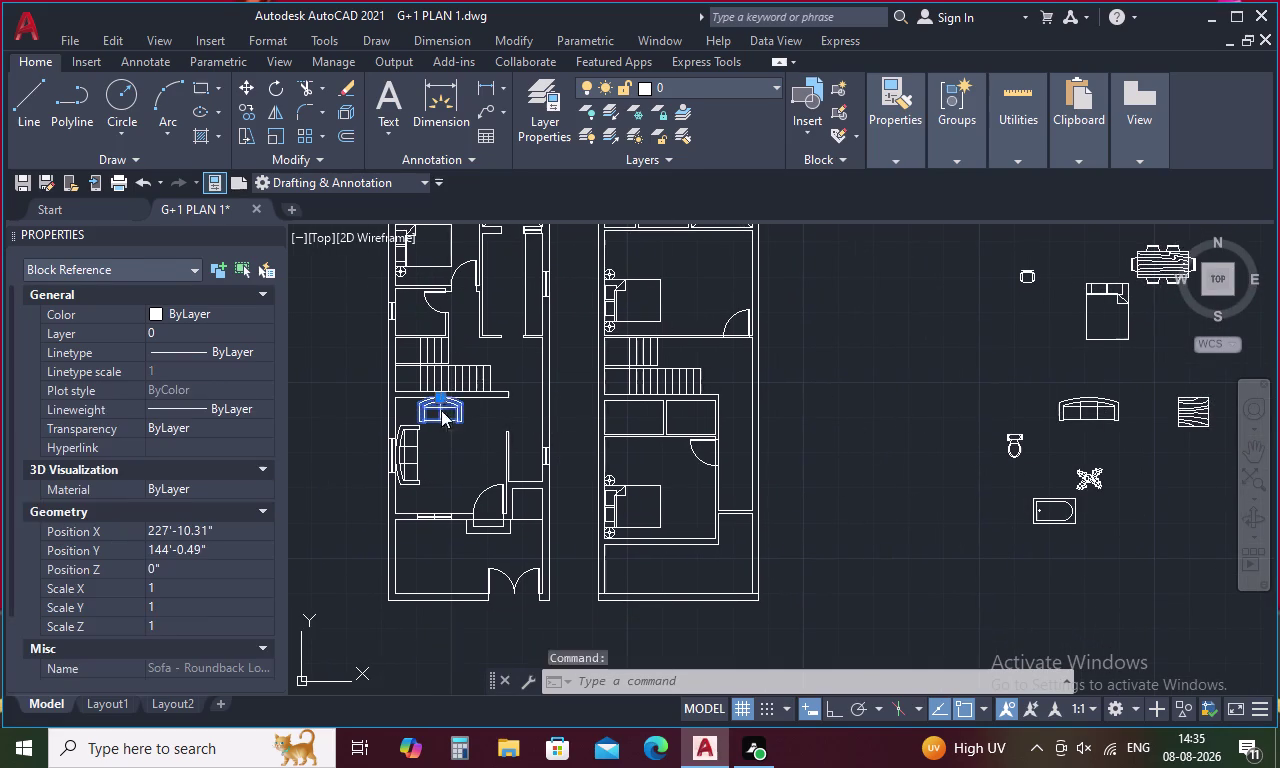
key(Escape)
text(M)
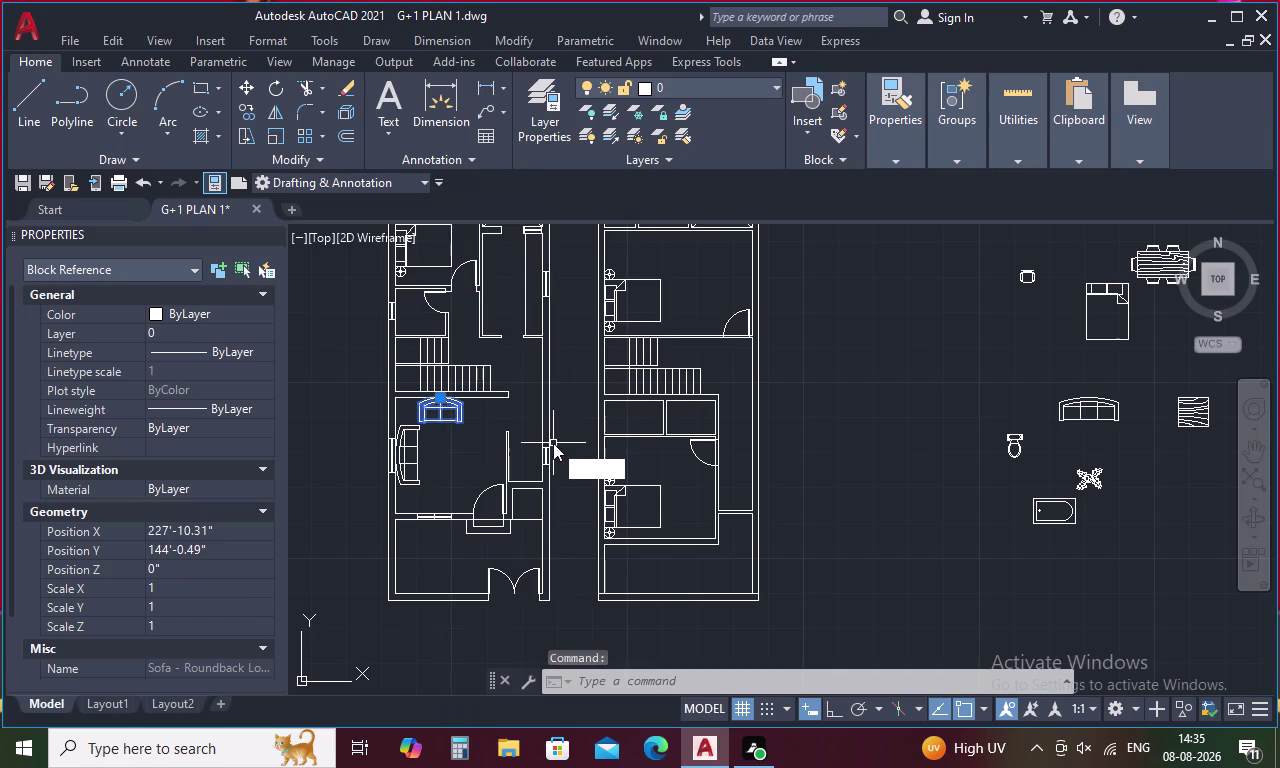
text(I)
key(space)
scroll(up, 3)
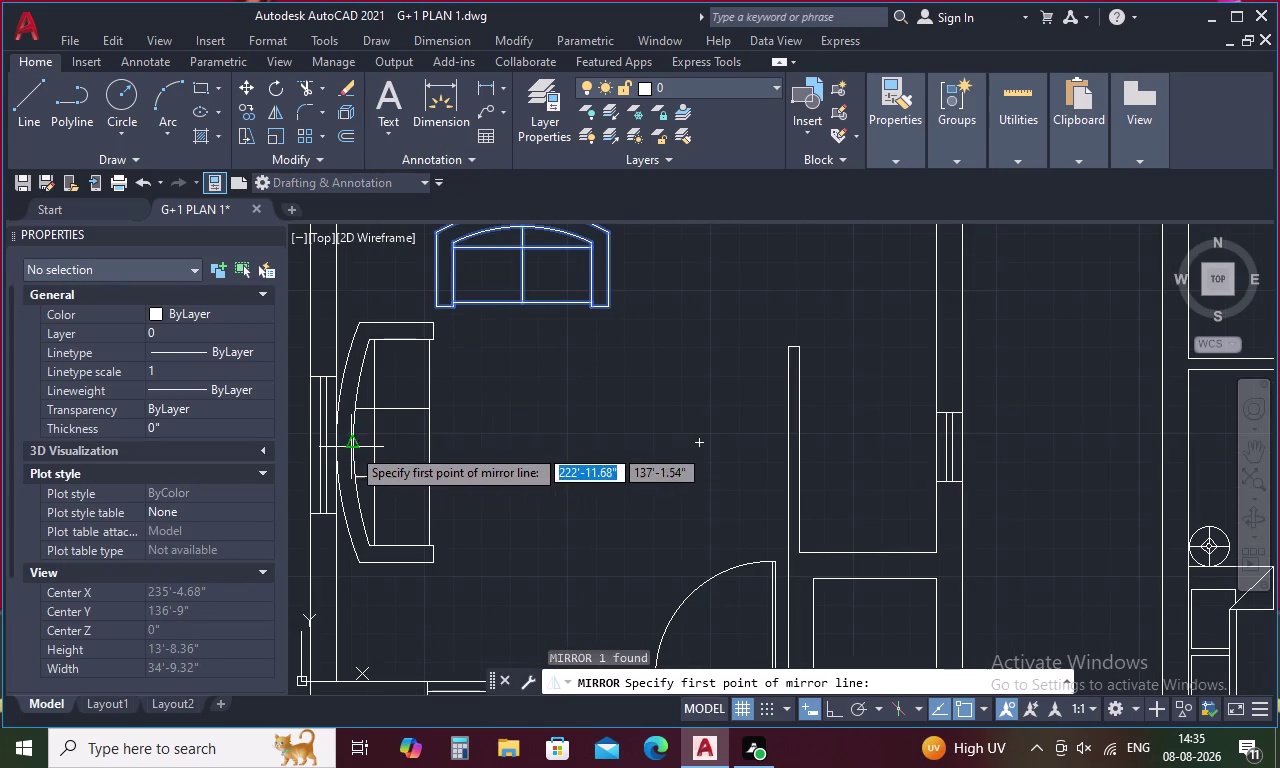
click(353, 446)
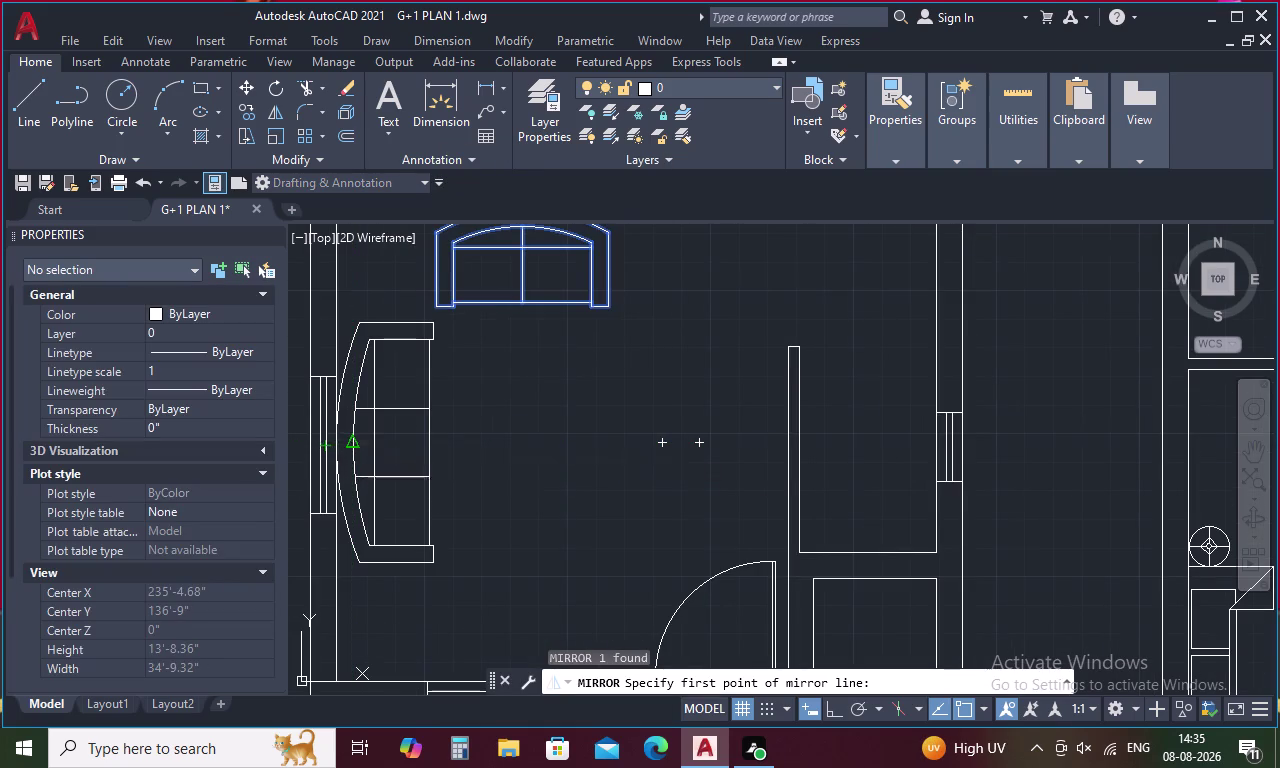
click(857, 444)
scroll(down, 3)
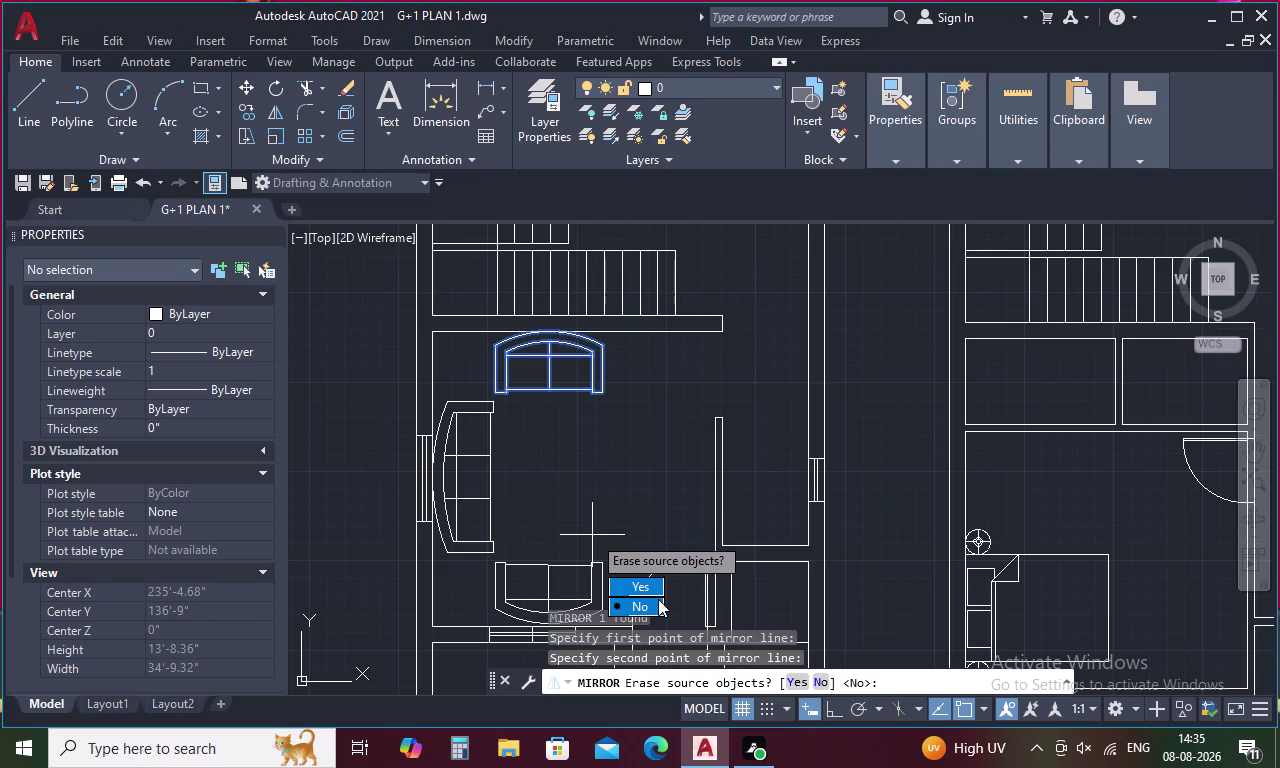
drag(658, 599, 857, 444)
Pan across the ground-floor plan to inspect the furnished living room.
scroll(down, 3)
middle_drag(888, 404, 888, 405)
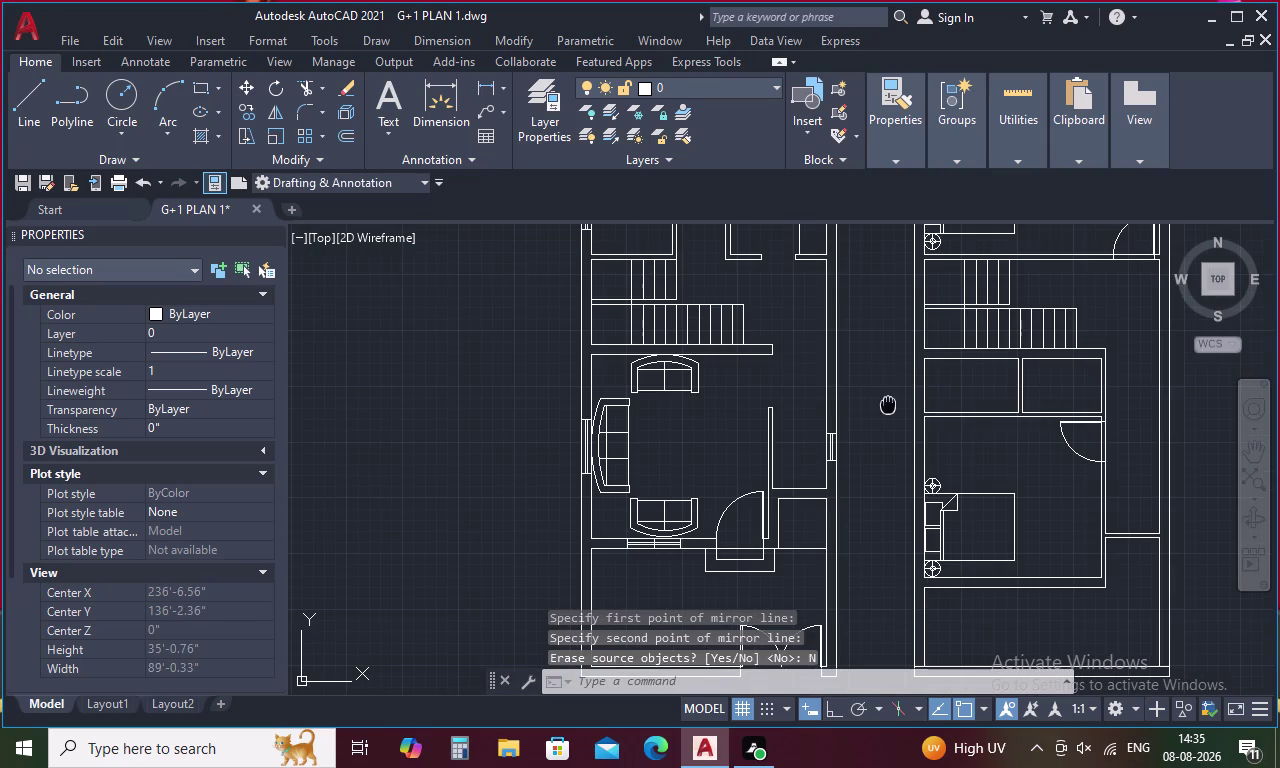
middle_drag(888, 405, 787, 414)
middle_drag(893, 425, 881, 432)
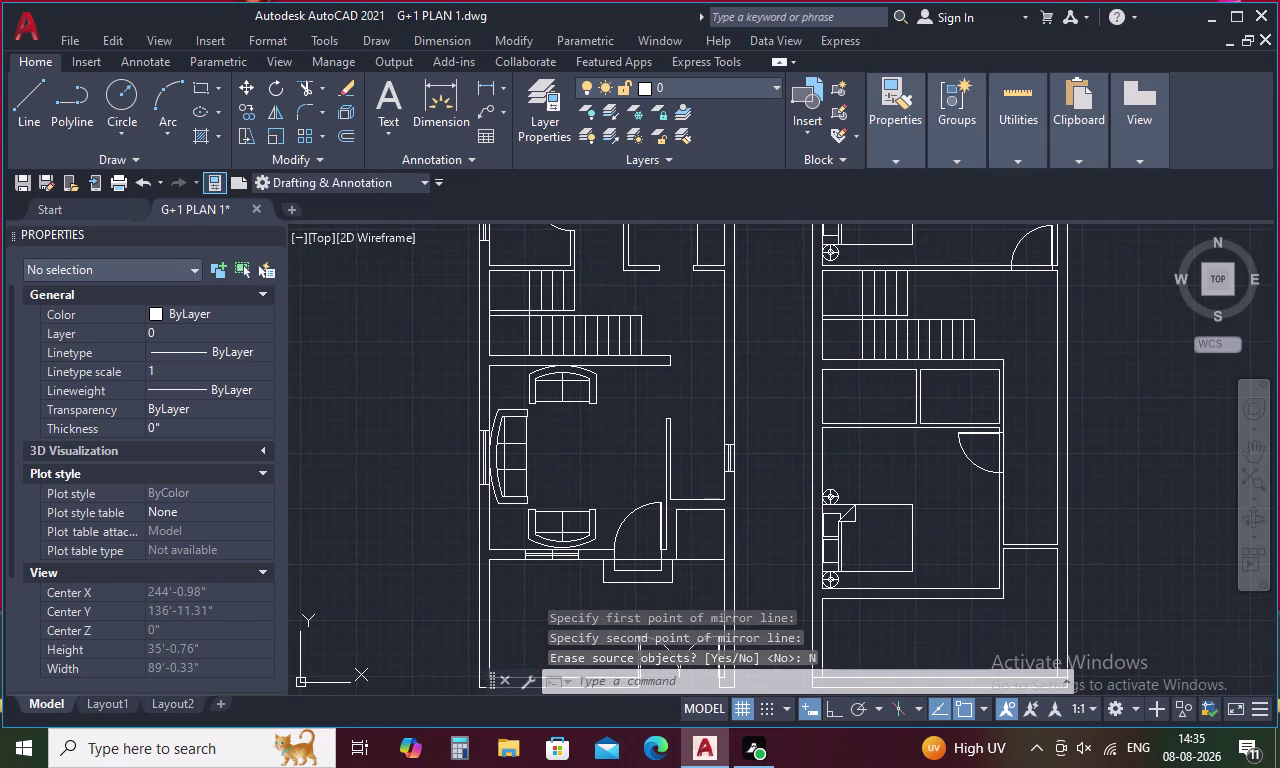
middle_drag(881, 432, 845, 464)
Rotate the spare toilet block a quarter turn.
scroll(down, 3)
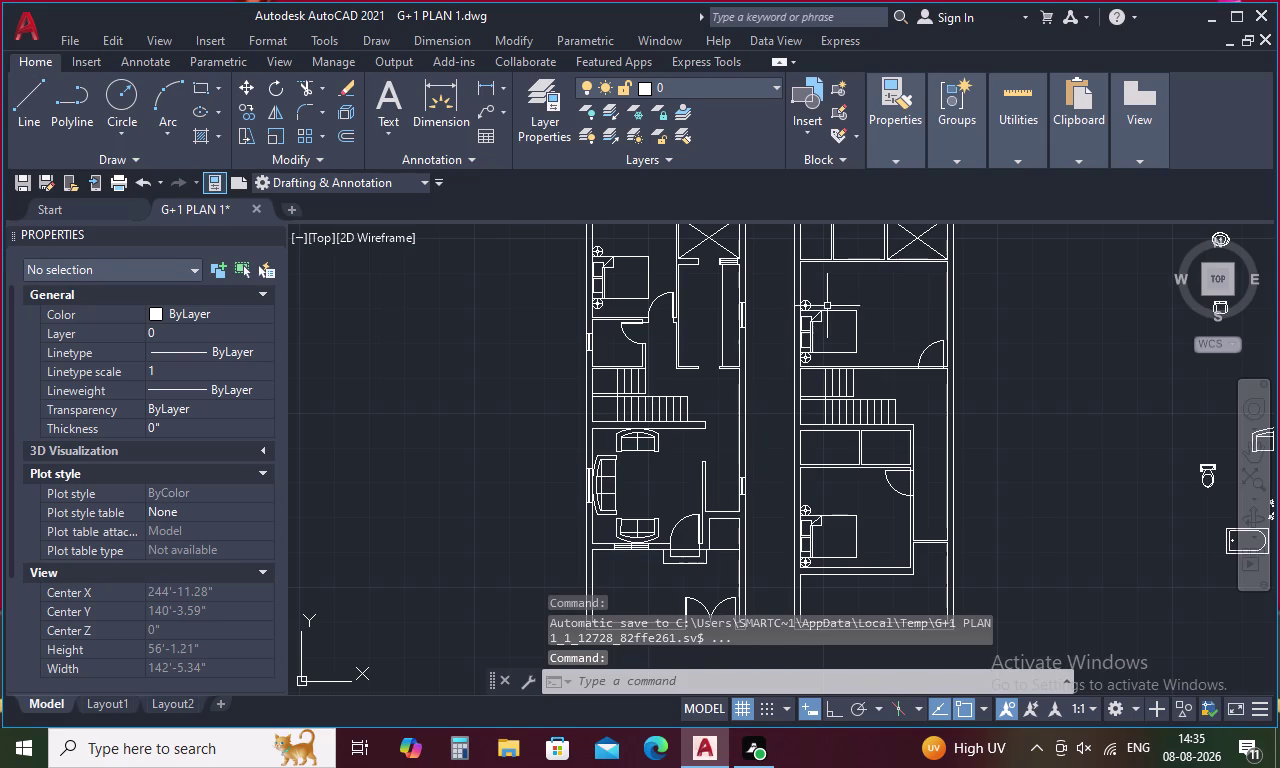
middle_drag(1023, 458, 913, 428)
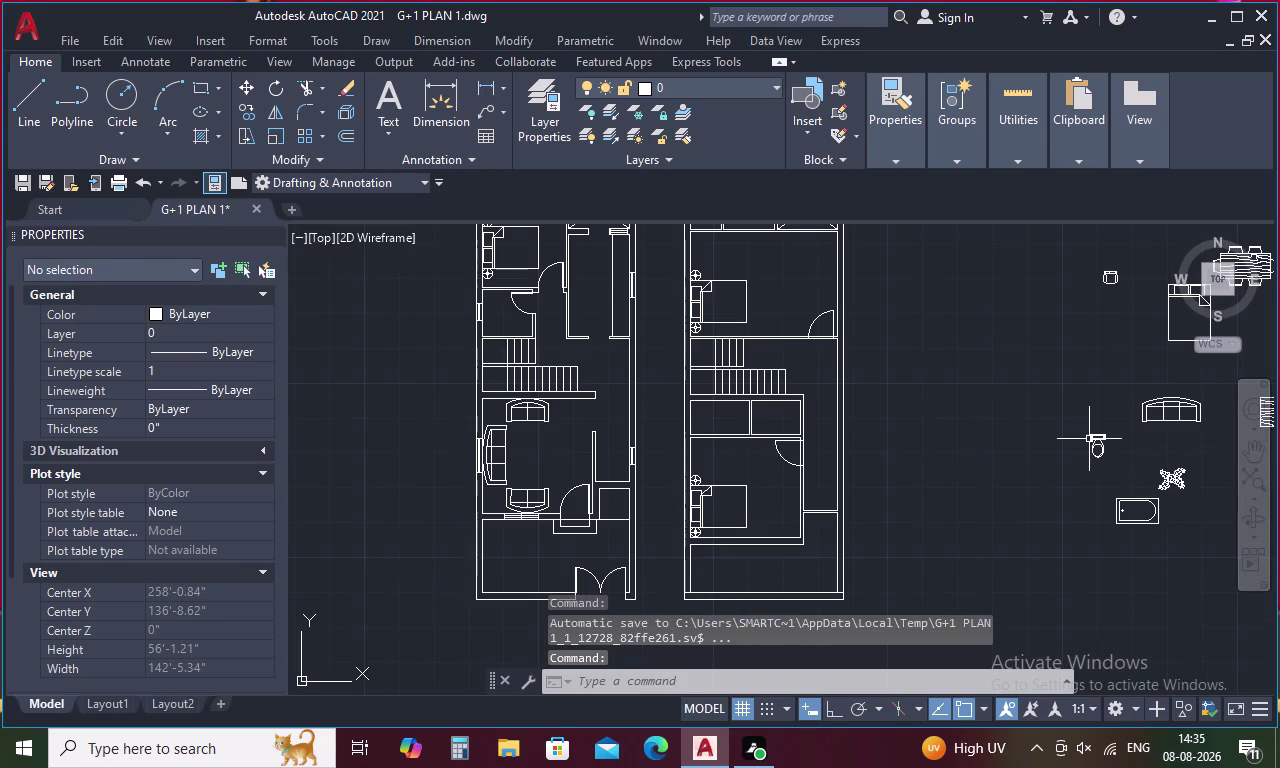
click(1089, 439)
right_click(1089, 439)
click(1129, 445)
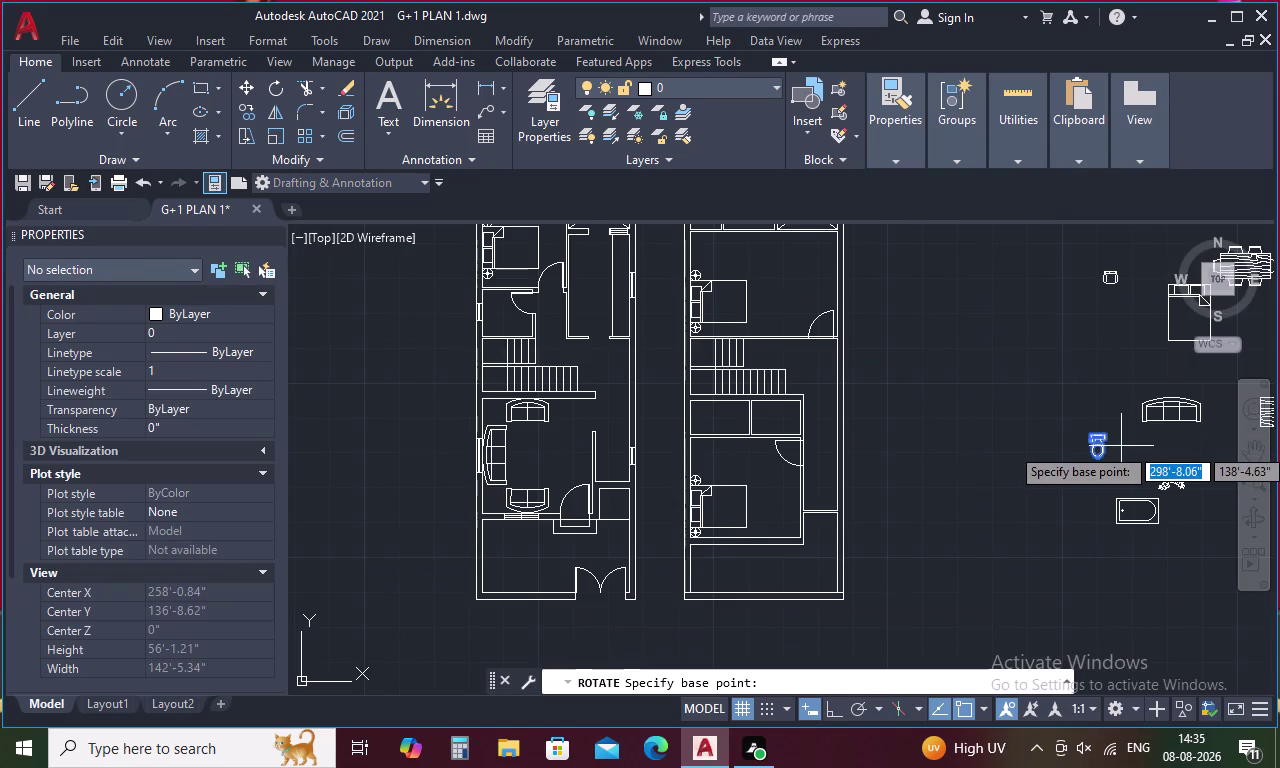
scroll(up, 3)
click(1029, 447)
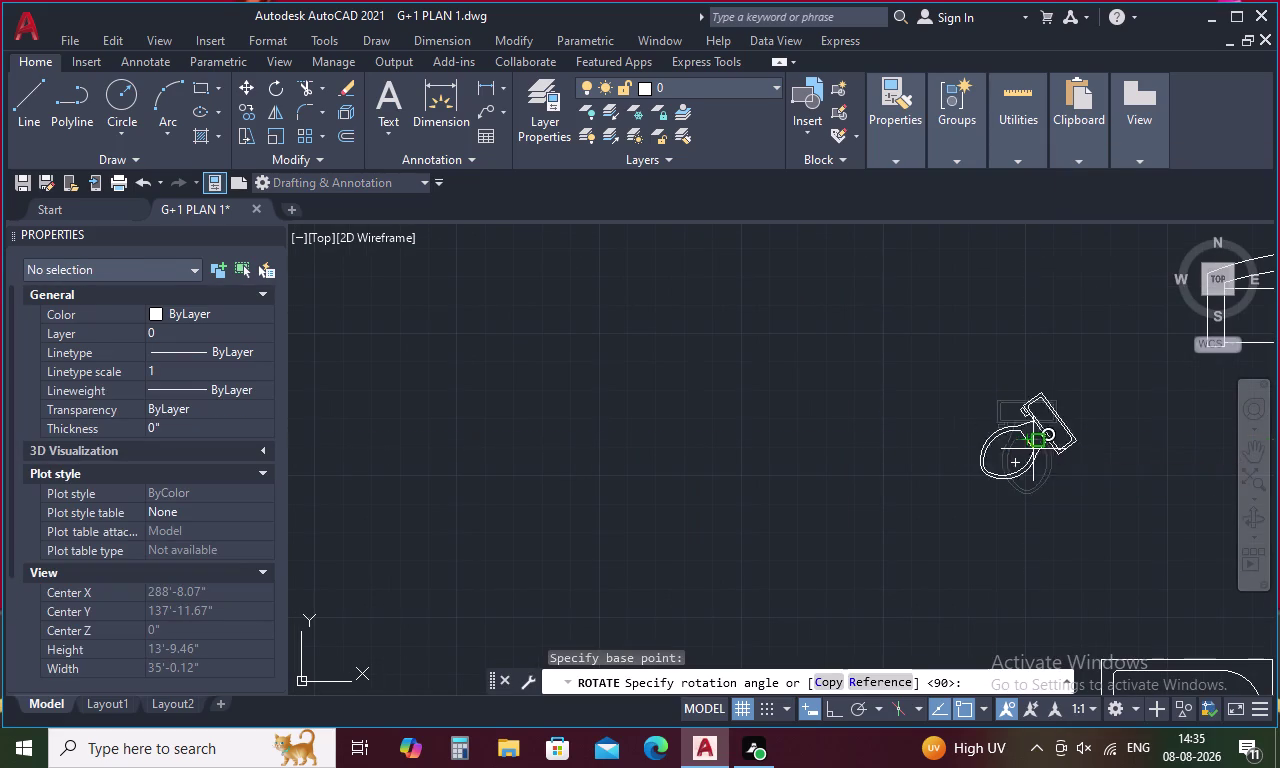
click(1028, 383)
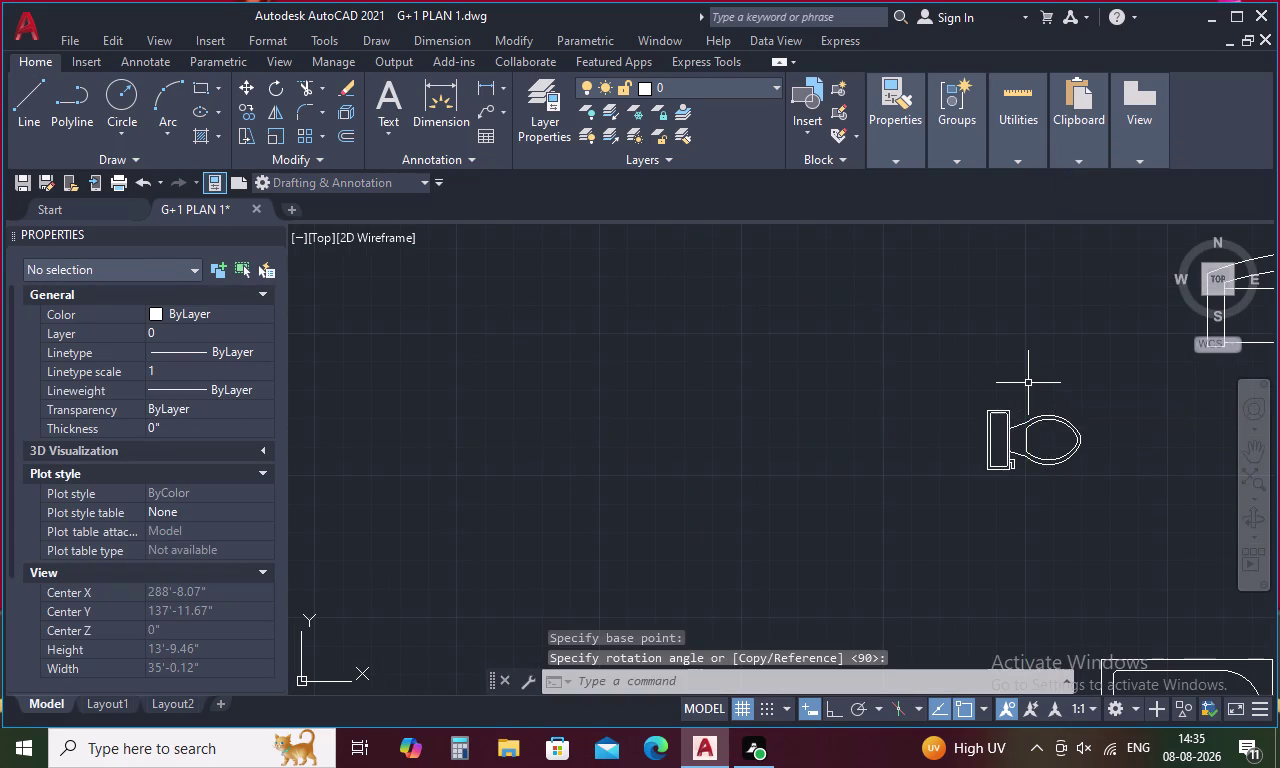
Move the rotated toilet by its tank into the ground-floor bathroom.
click(1008, 452)
right_click(1008, 452)
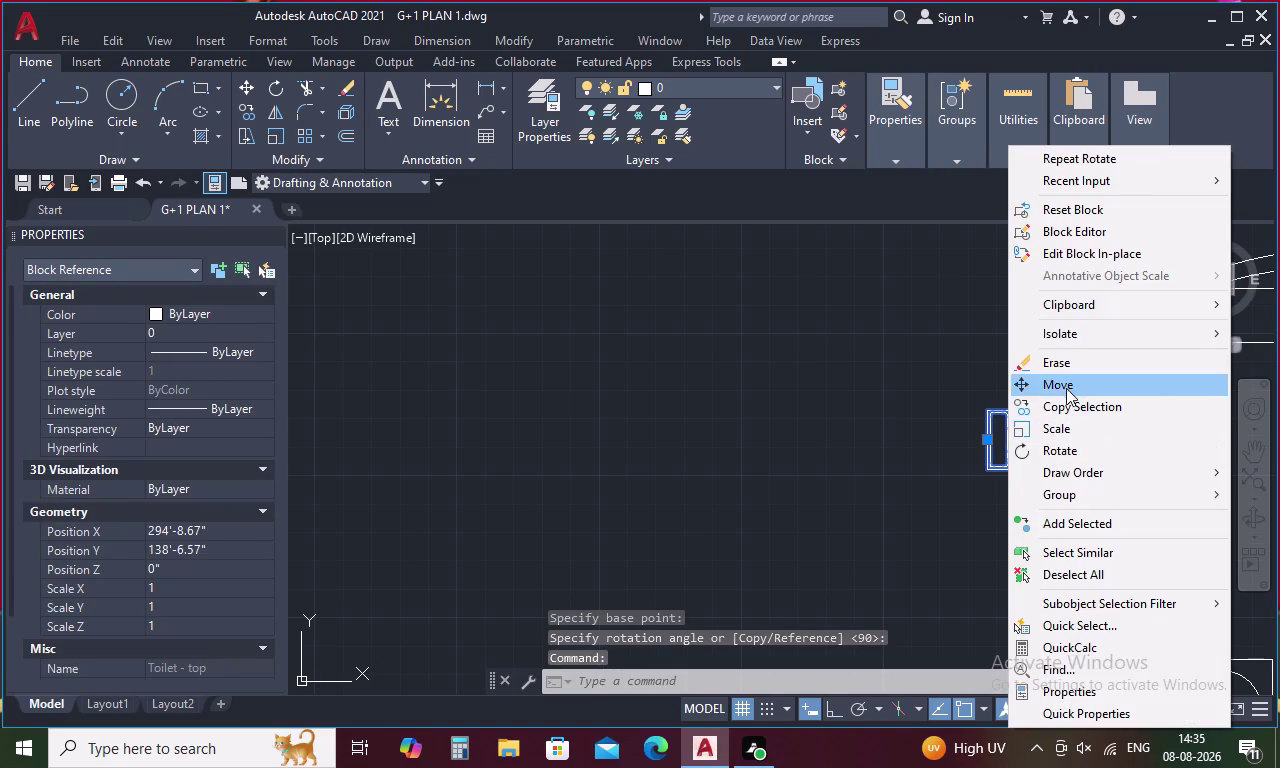
click(1067, 386)
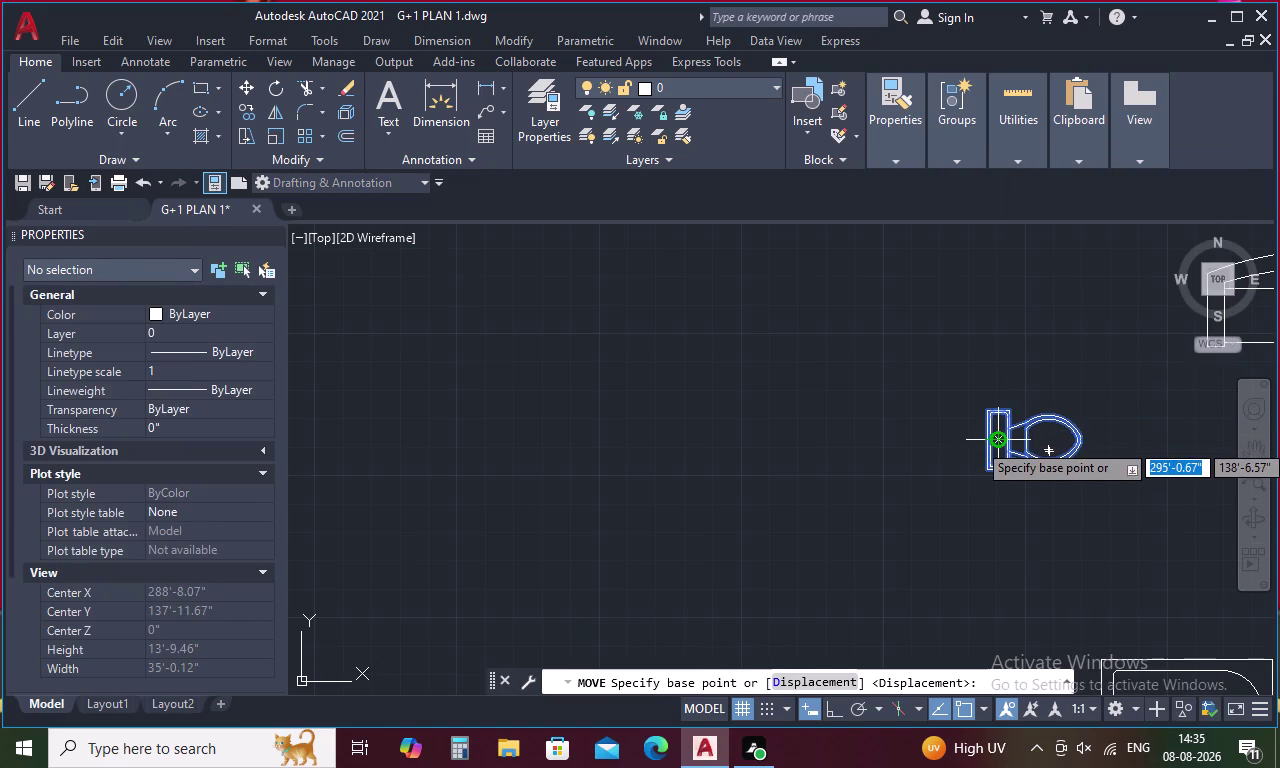
scroll(up, 3)
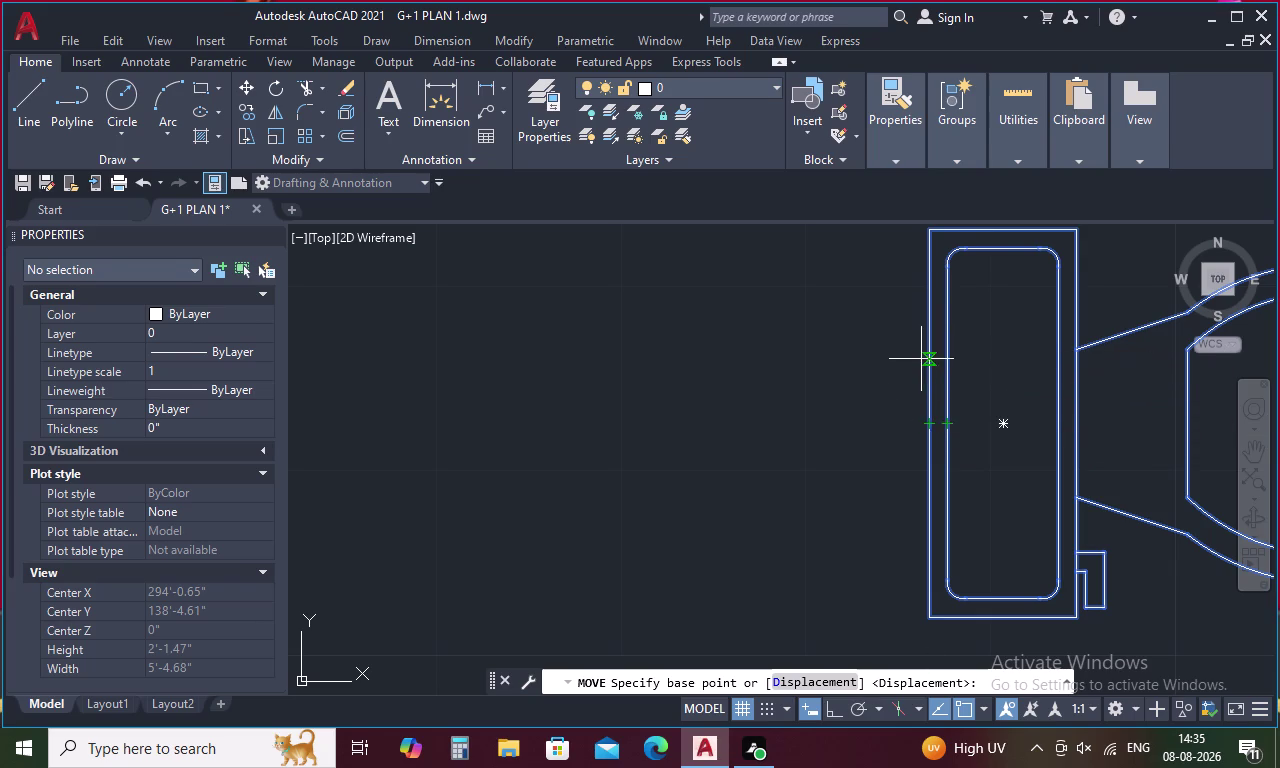
click(930, 426)
scroll(down, 3)
scroll(down, 3)
middle_drag(834, 441, 1050, 464)
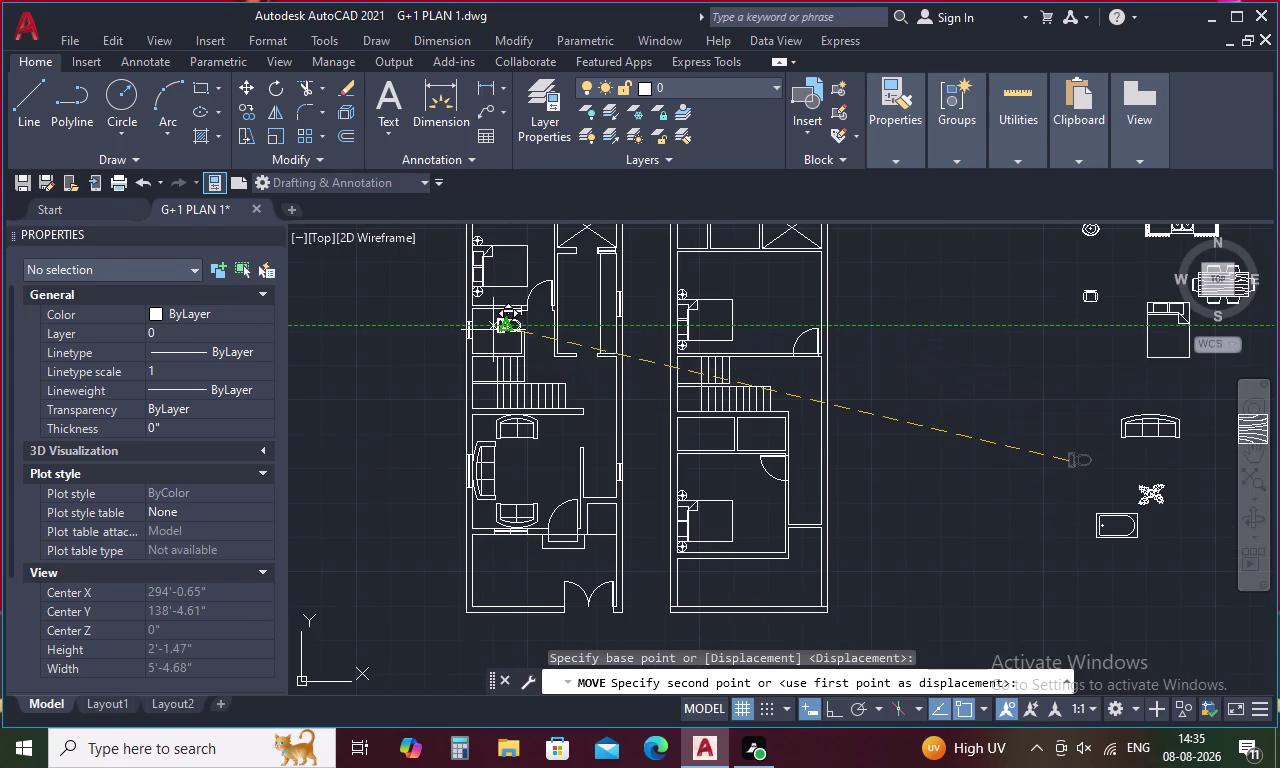
scroll(up, 3)
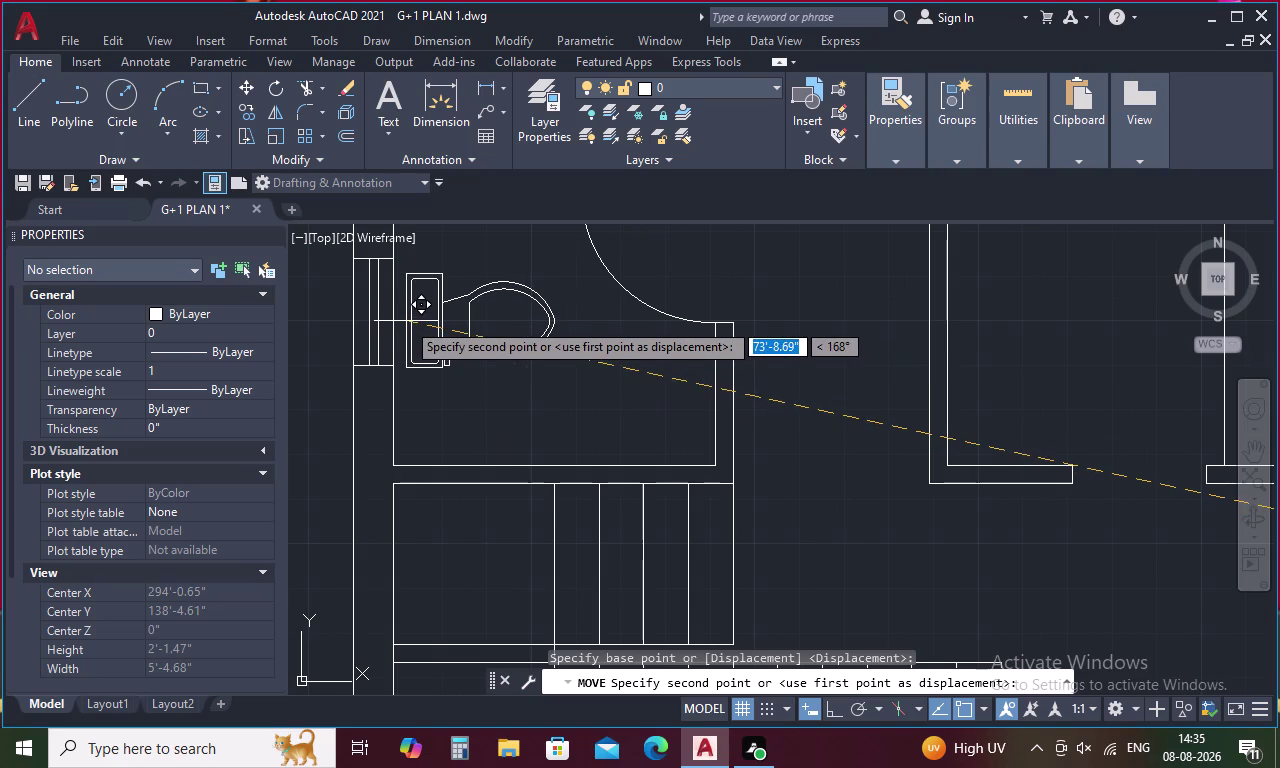
scroll(up, 3)
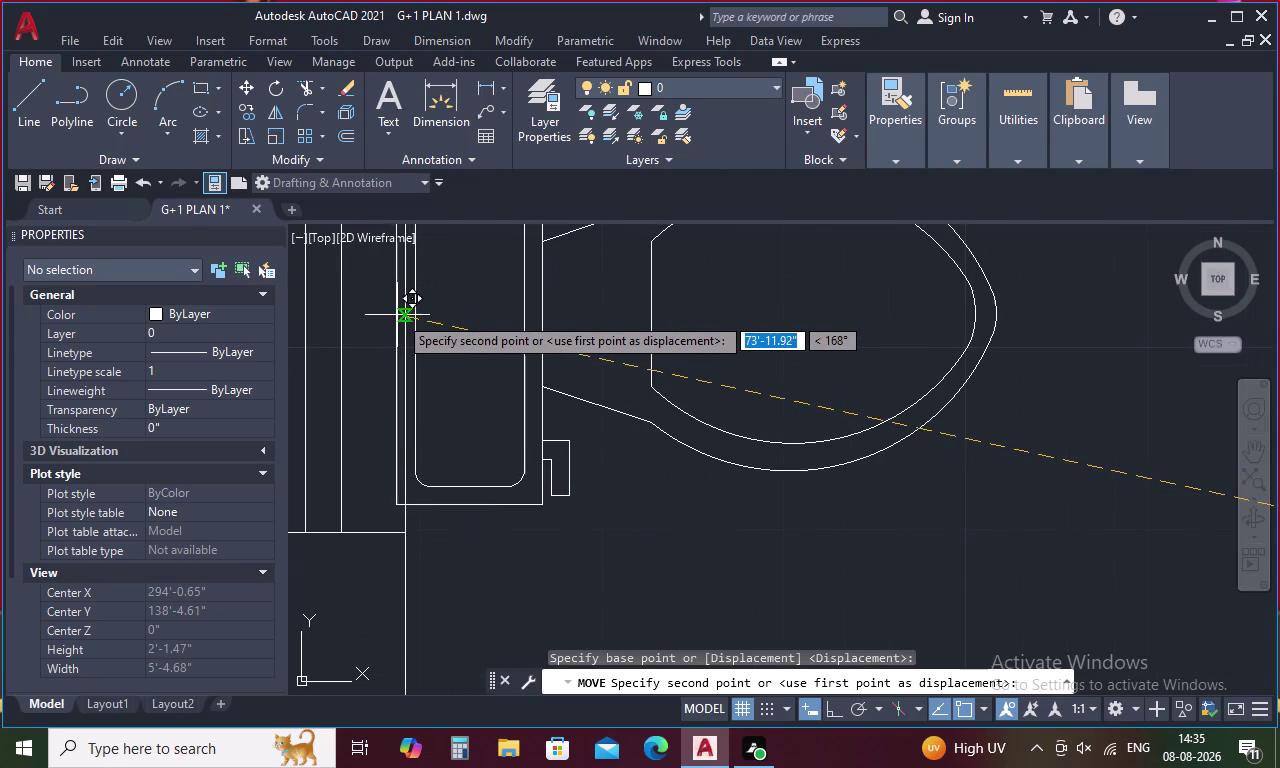
click(407, 316)
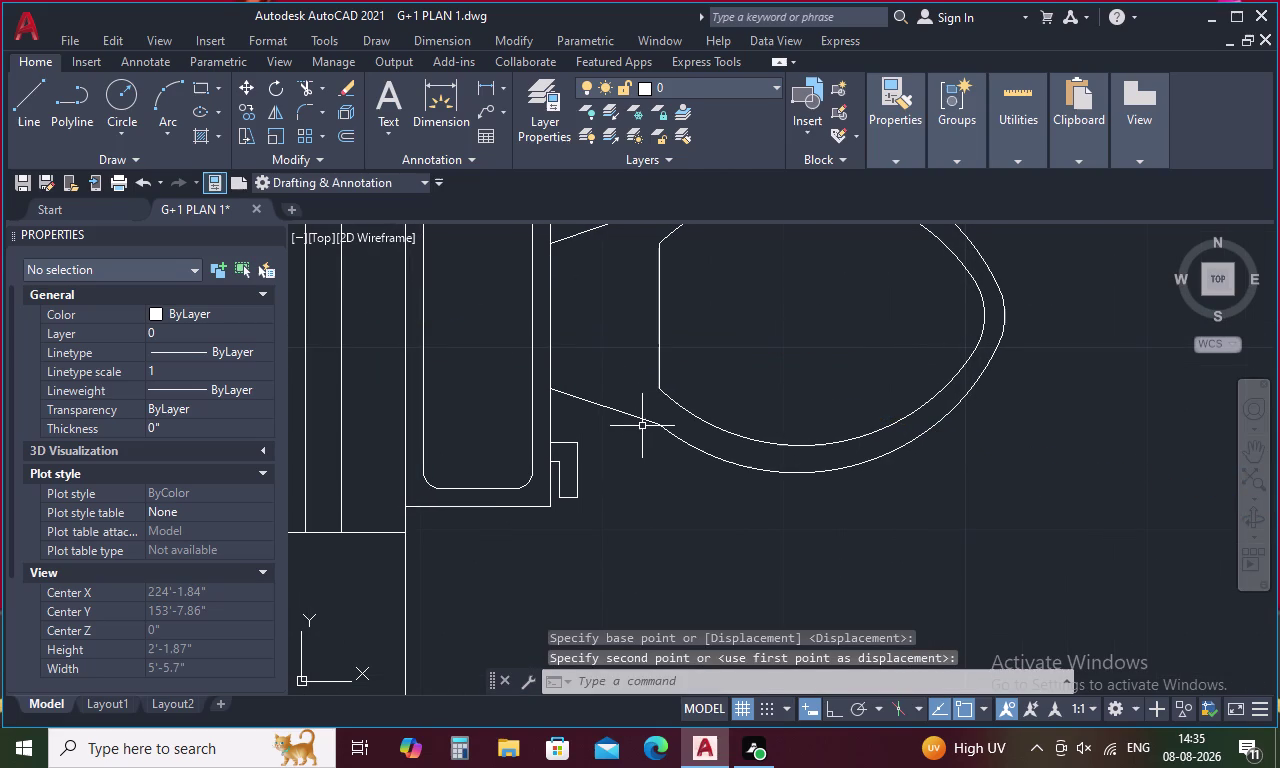
Zoom out and pan until both floor plans are in view.
scroll(down, 3)
scroll(down, 3)
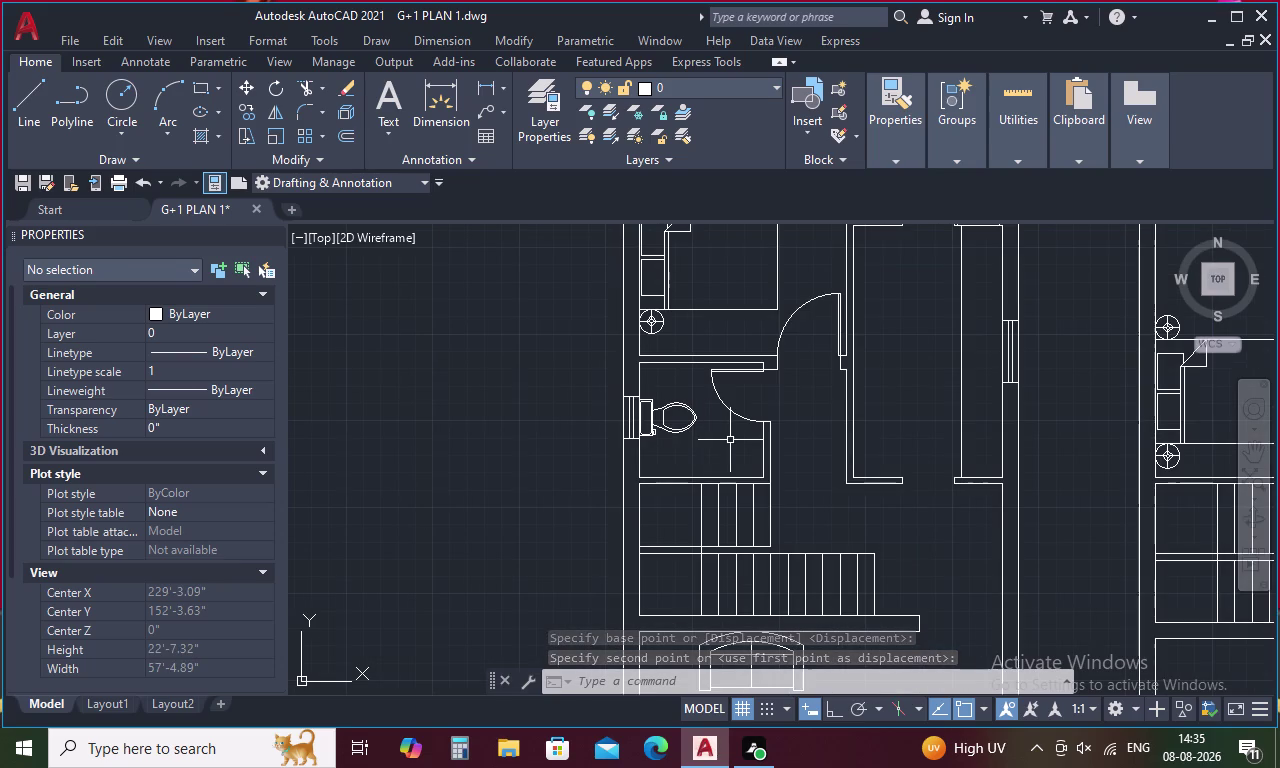
scroll(down, 3)
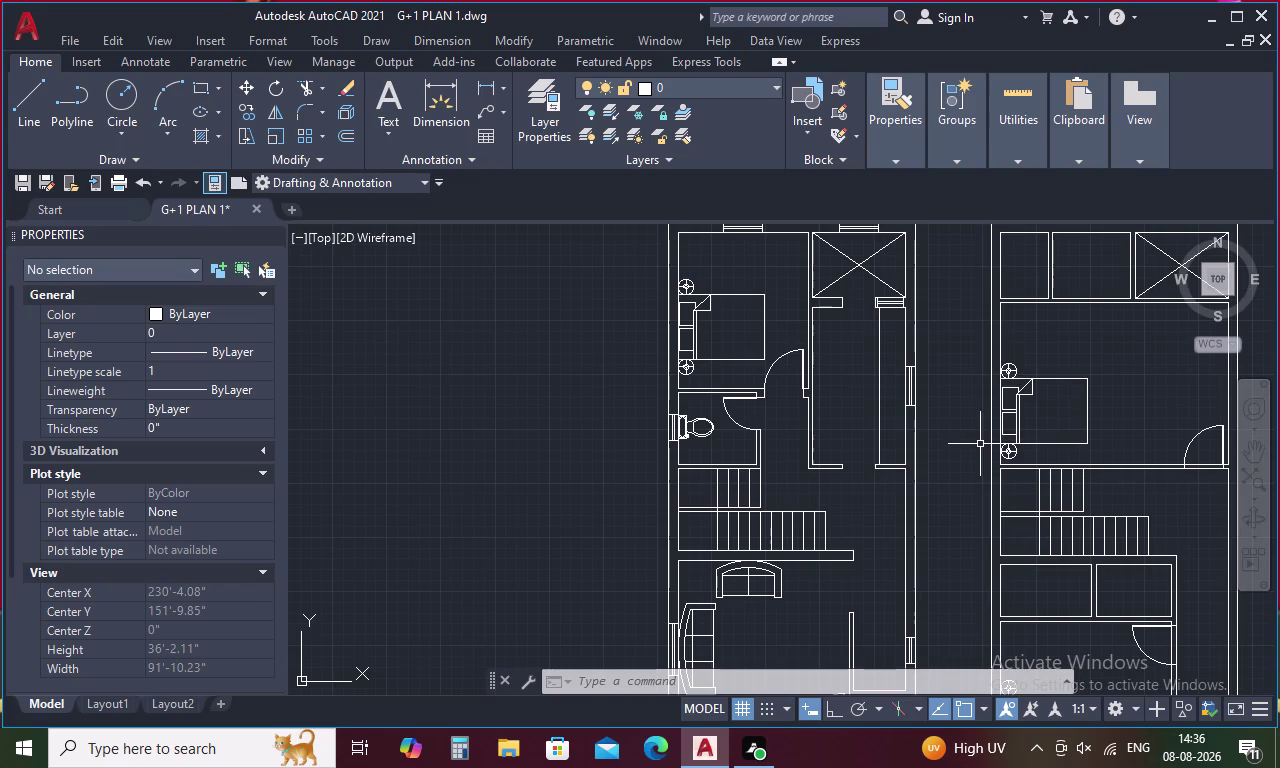
middle_drag(980, 444, 785, 350)
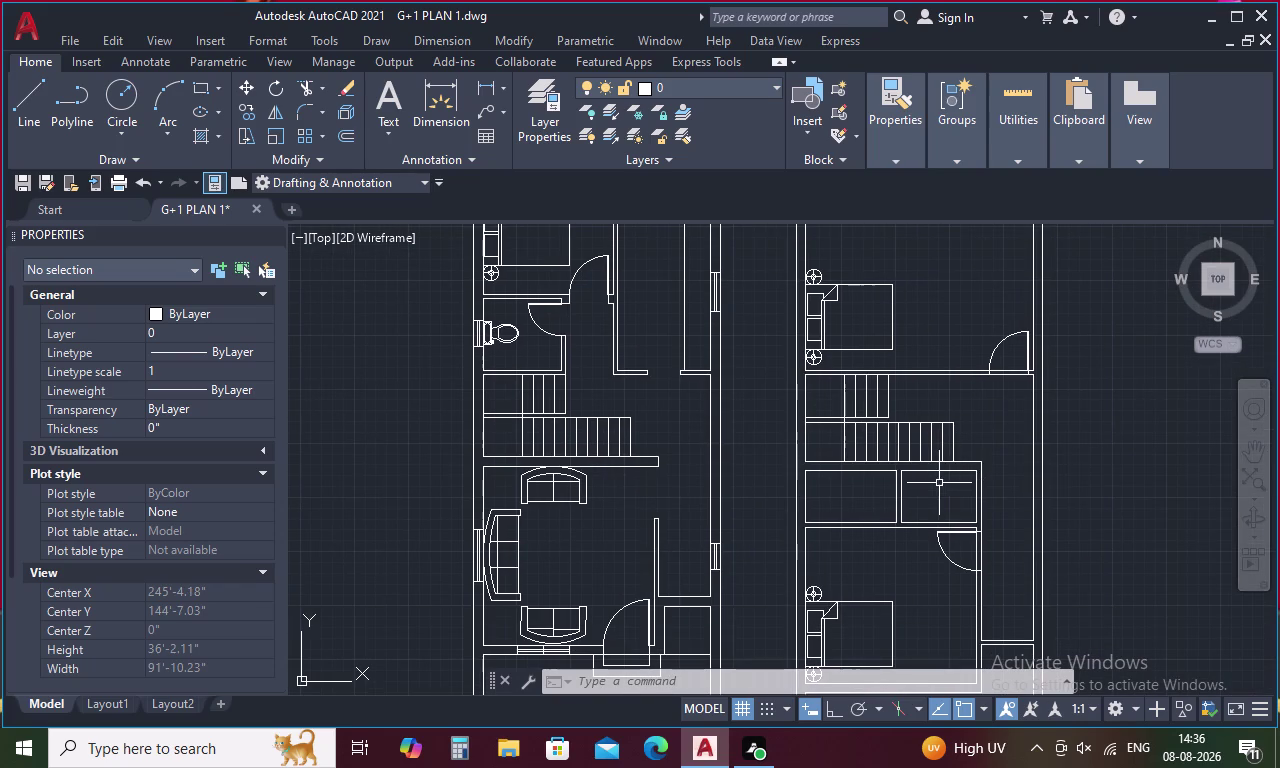
middle_drag(939, 483, 793, 596)
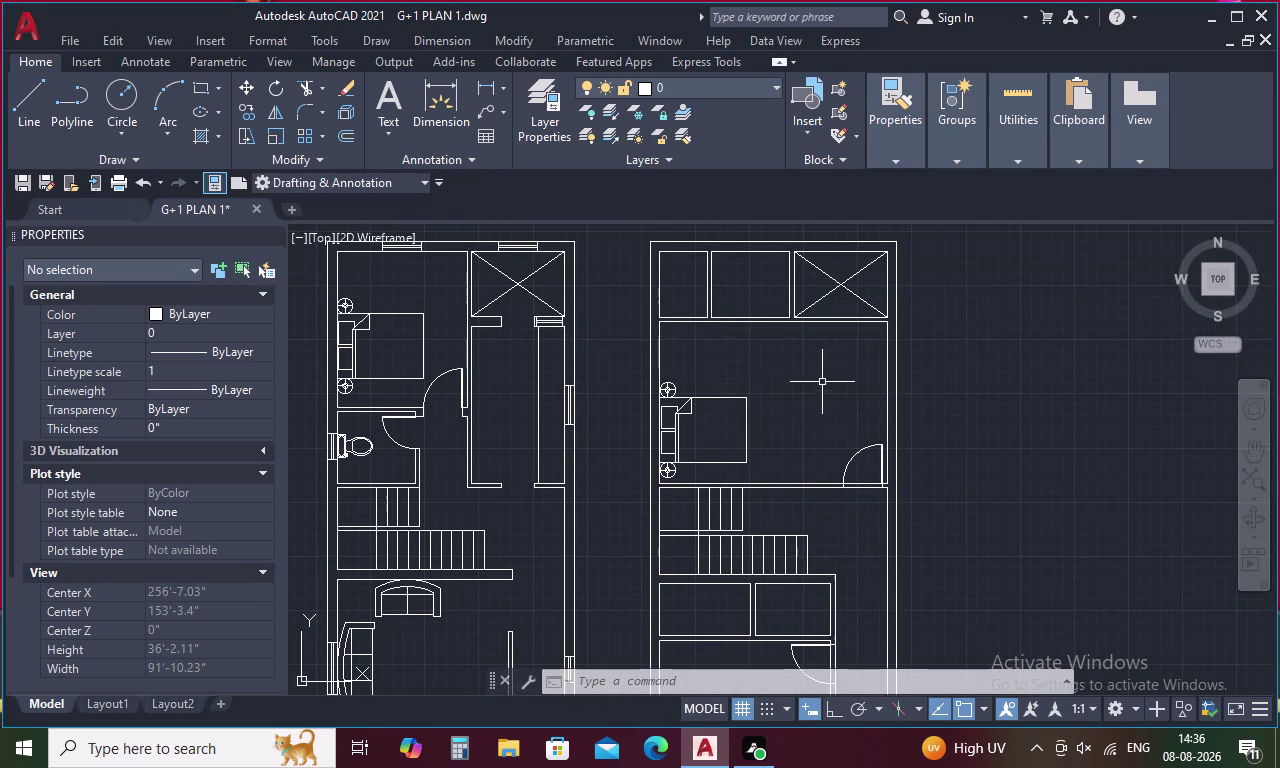
scroll(down, 3)
middle_drag(814, 381, 656, 334)
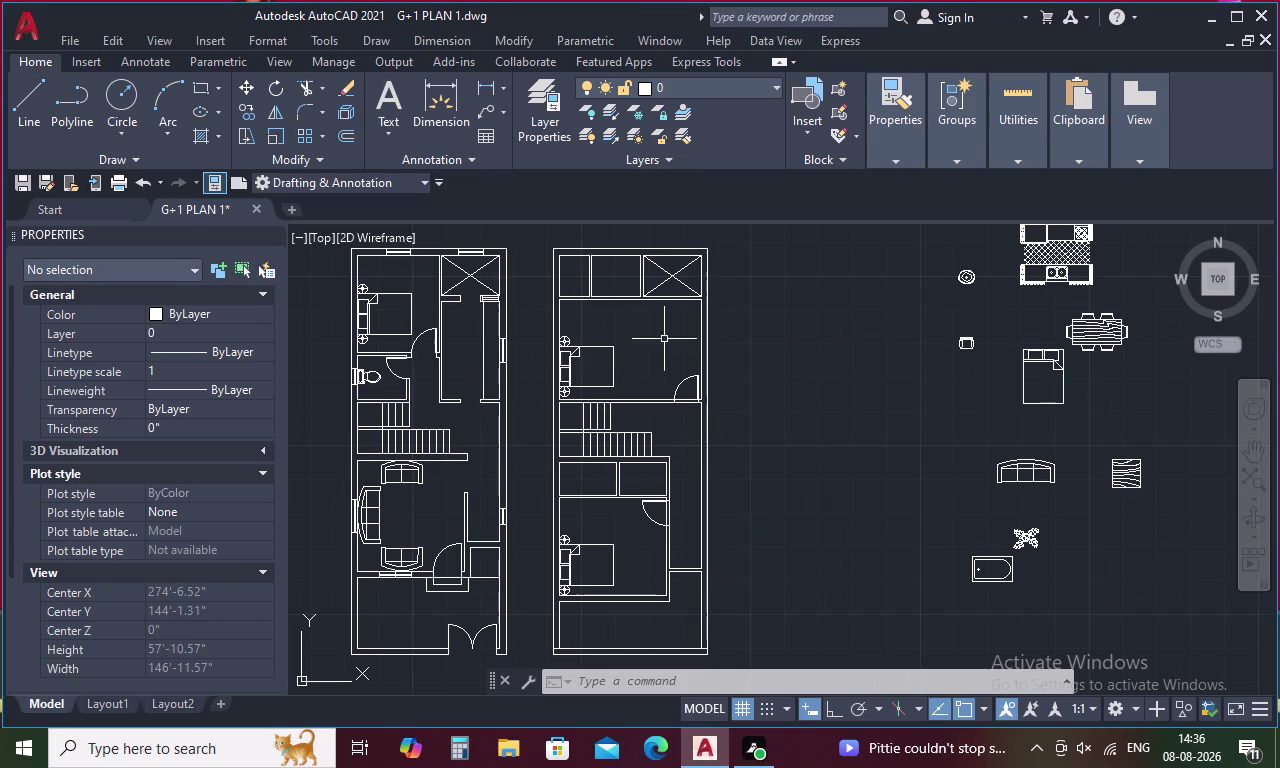
Copy the ground-floor toilet block, picking its base point.
click(378, 381)
right_click(378, 381)
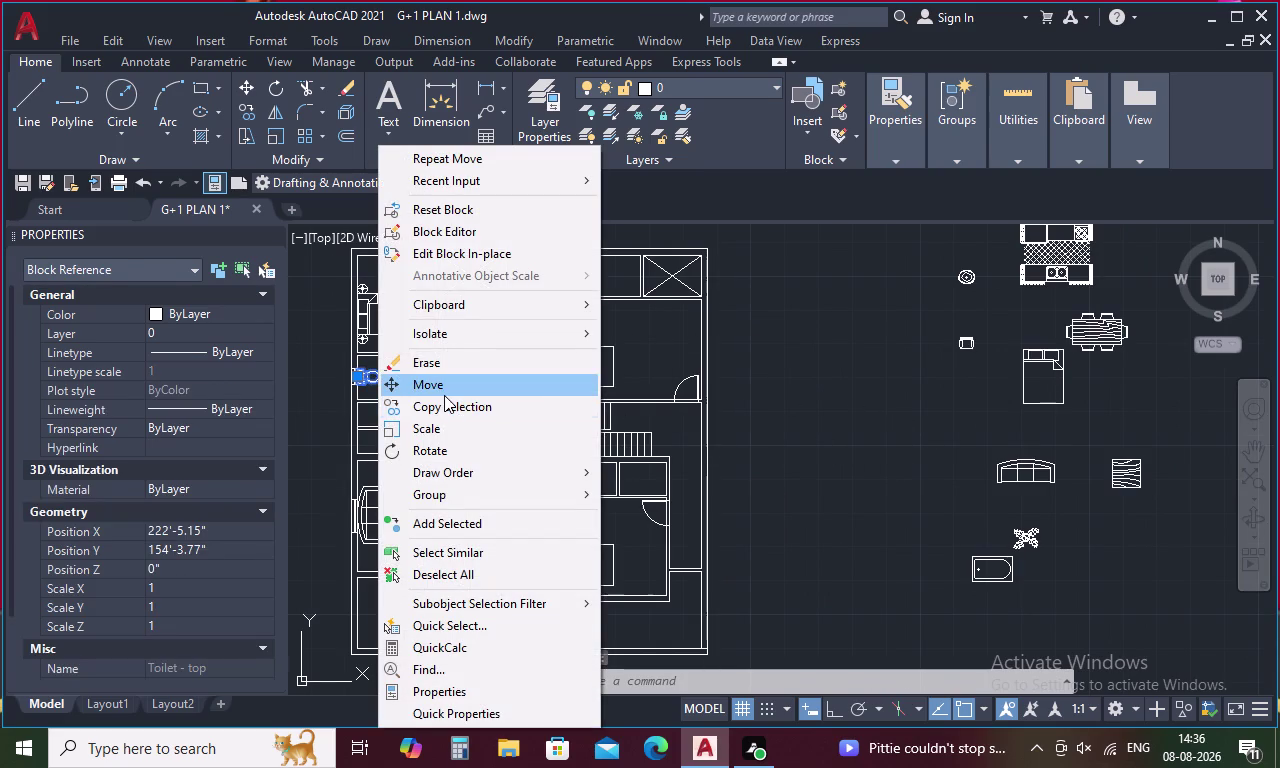
click(451, 405)
scroll(up, 3)
middle_drag(370, 378, 547, 400)
scroll(up, 3)
click(399, 362)
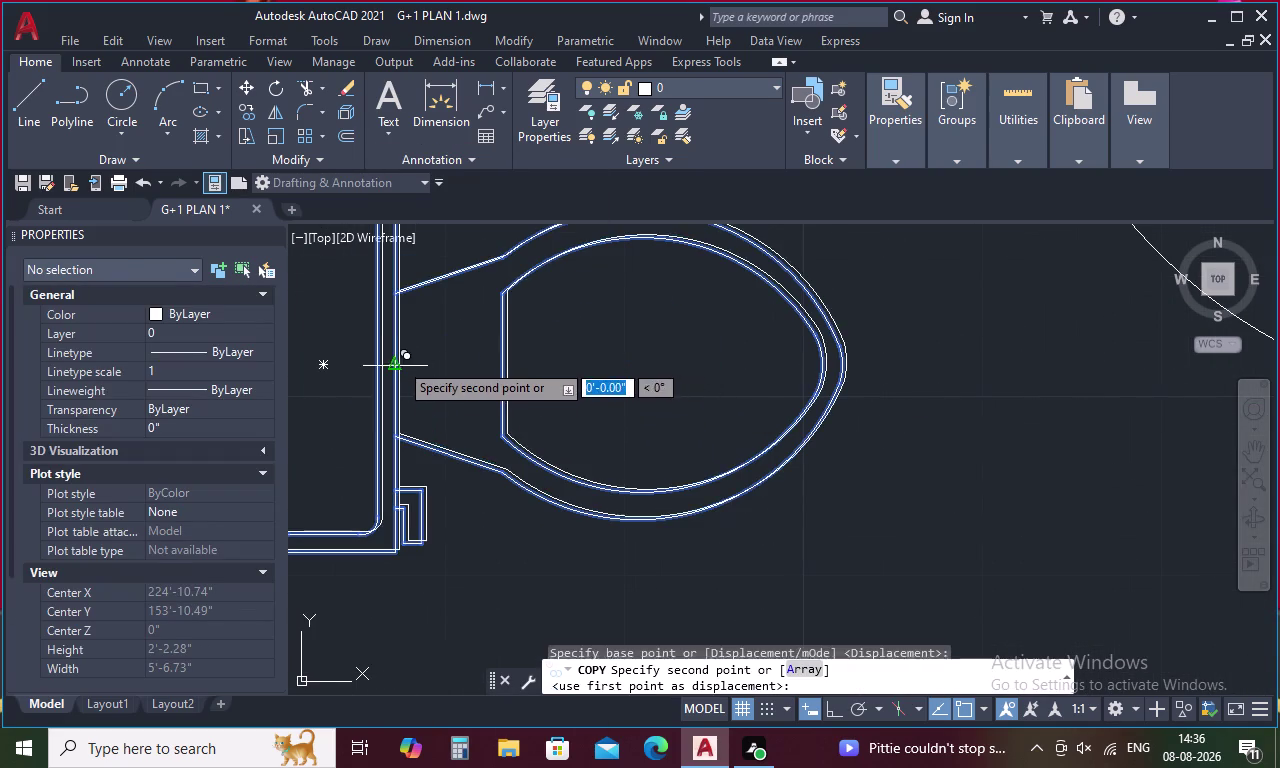
Place the toilet copy in the first-floor top bathroom and select it.
scroll(down, 3)
middle_drag(698, 379, 726, 595)
middle_drag(839, 438, 356, 514)
middle_drag(848, 362, 759, 474)
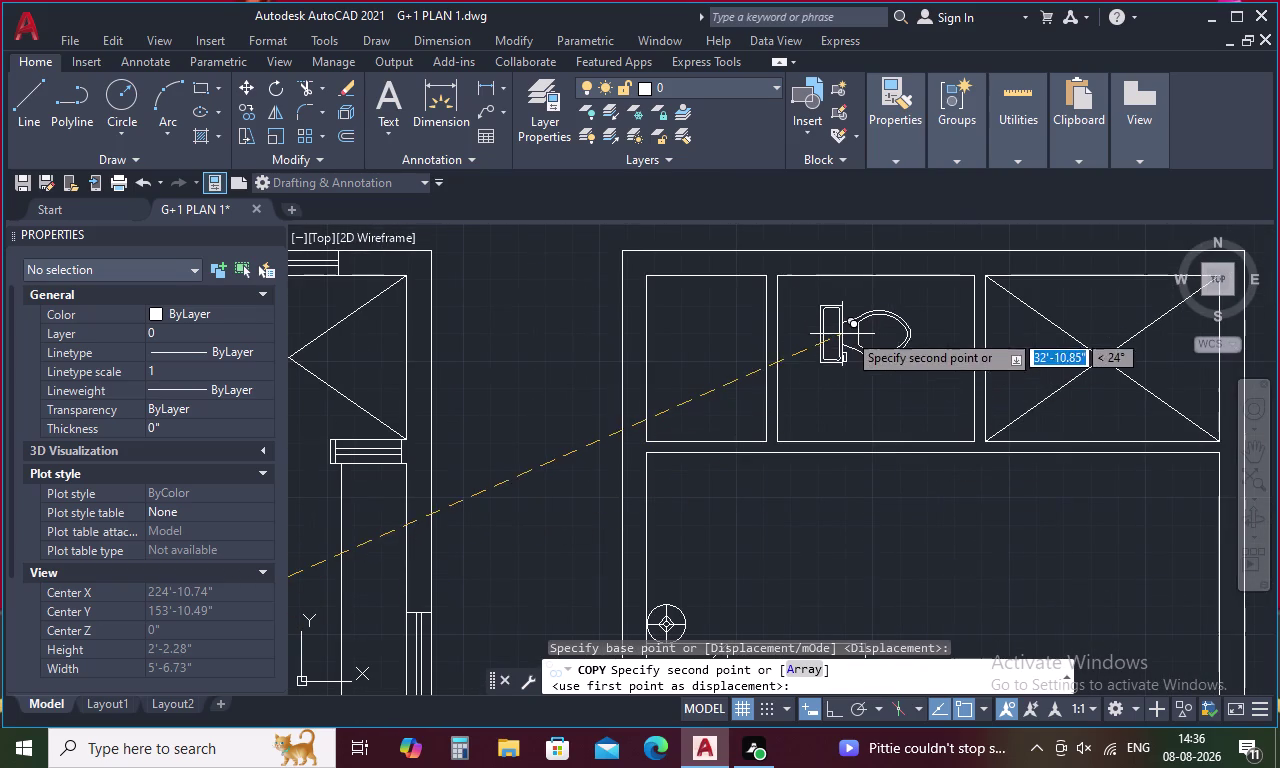
click(881, 319)
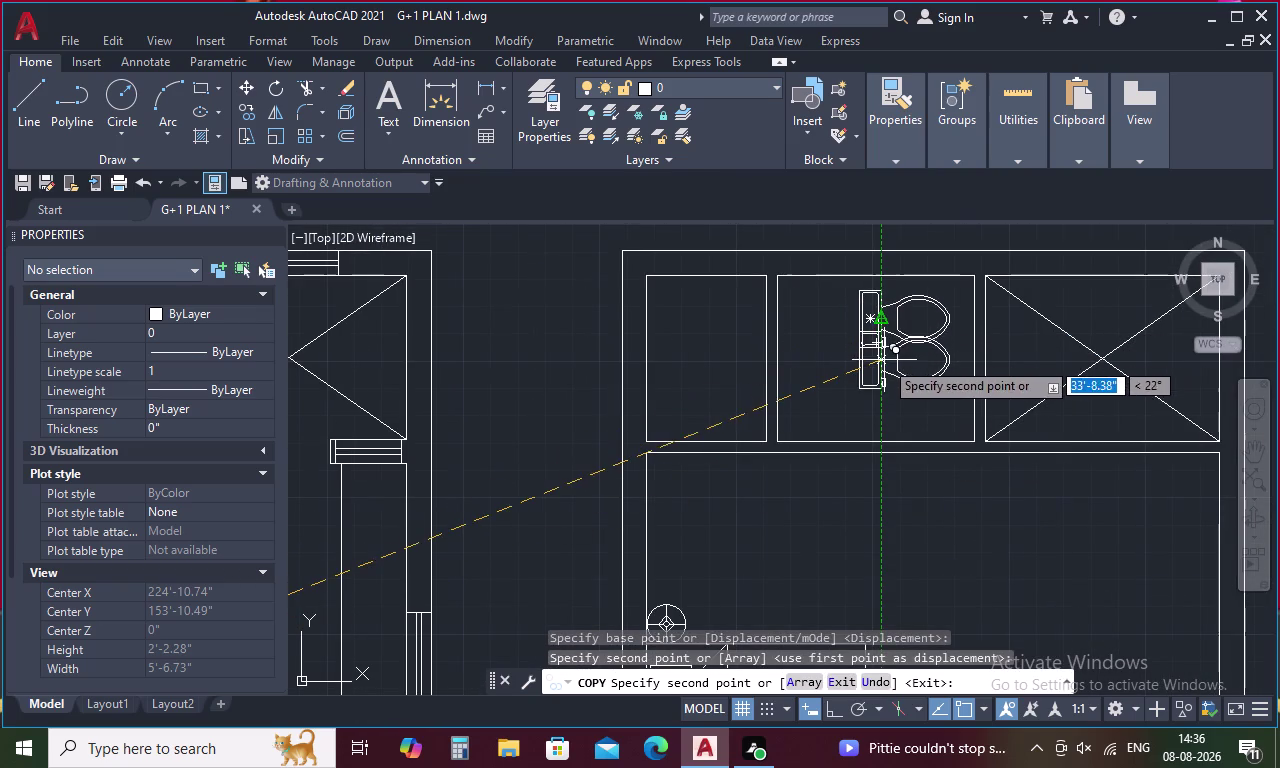
key(Escape)
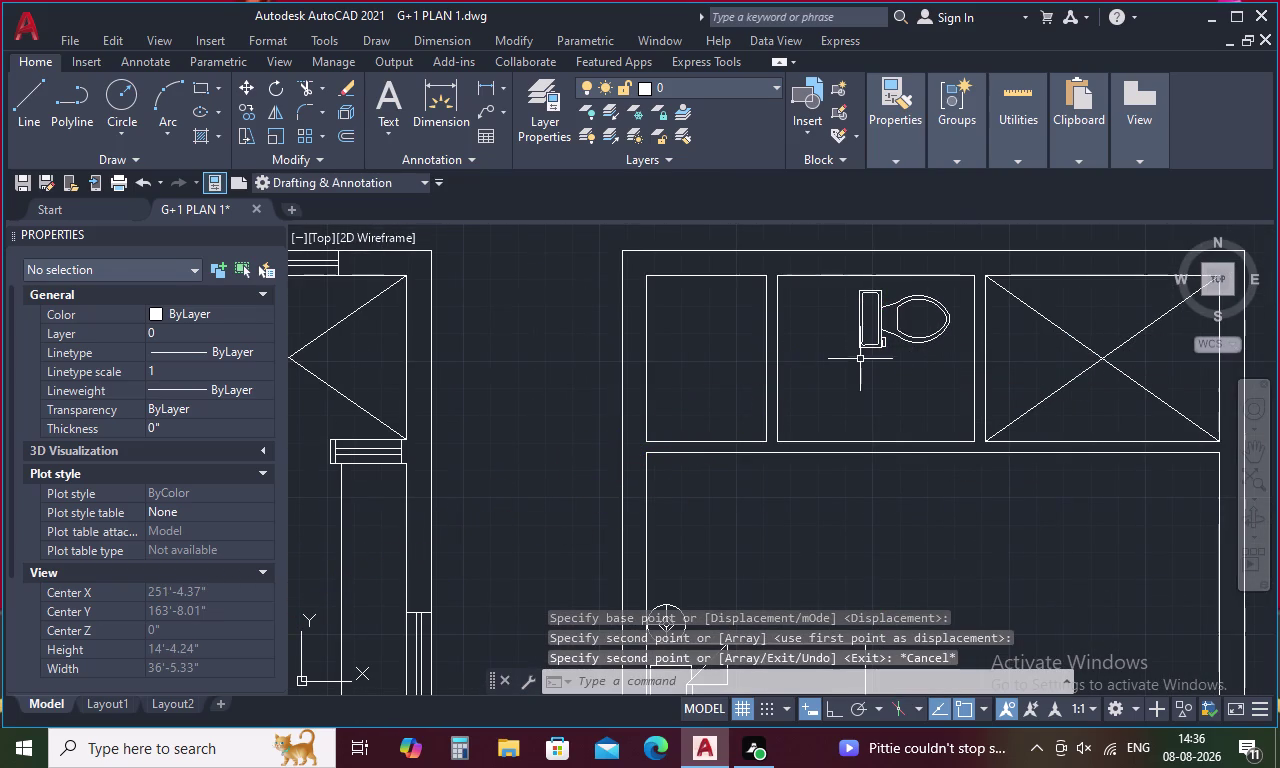
click(864, 346)
Rotate the copied first-floor toilet to face the other way.
right_click(864, 346)
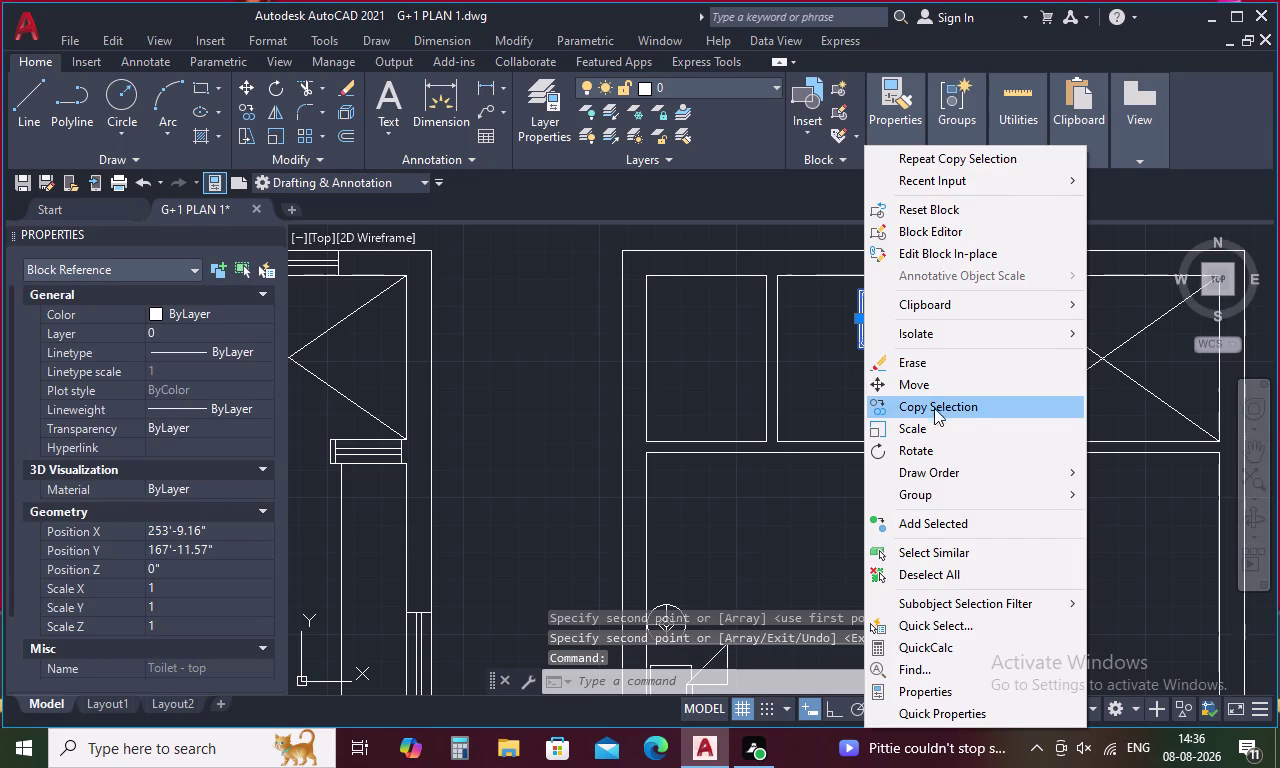
click(932, 440)
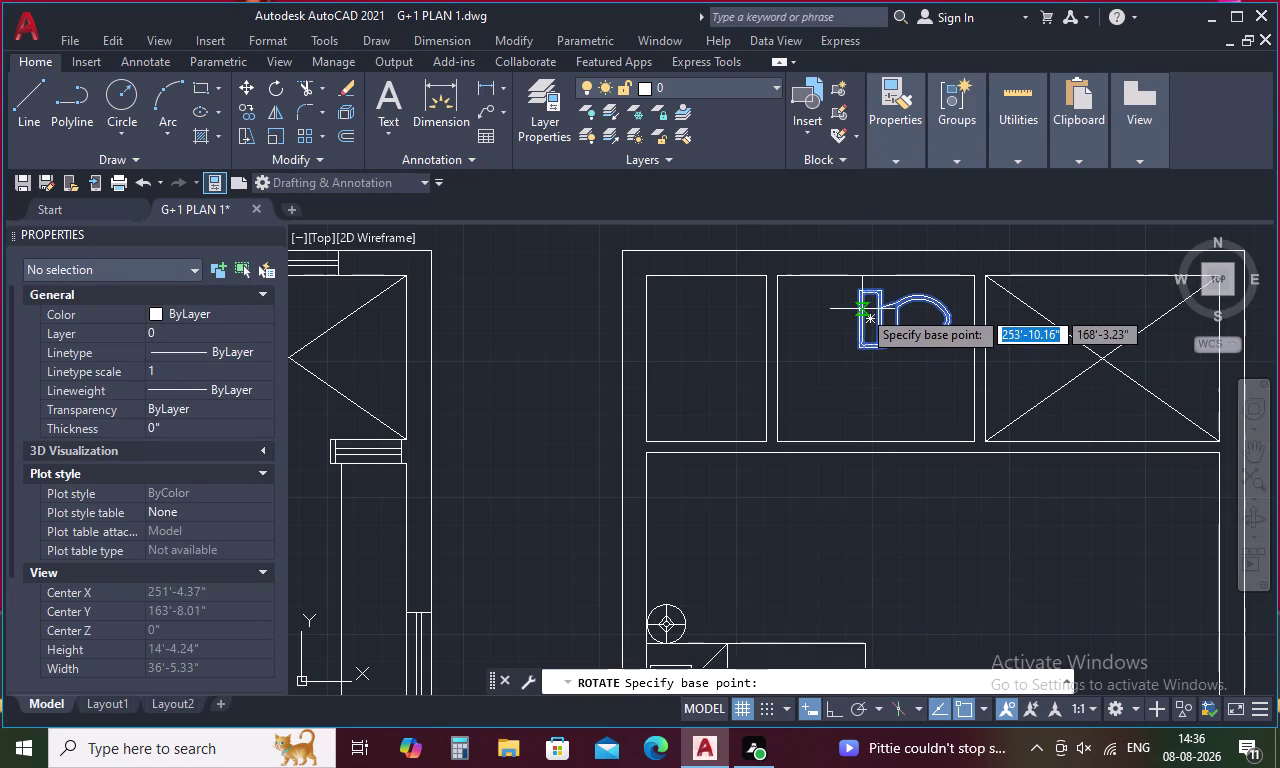
click(872, 319)
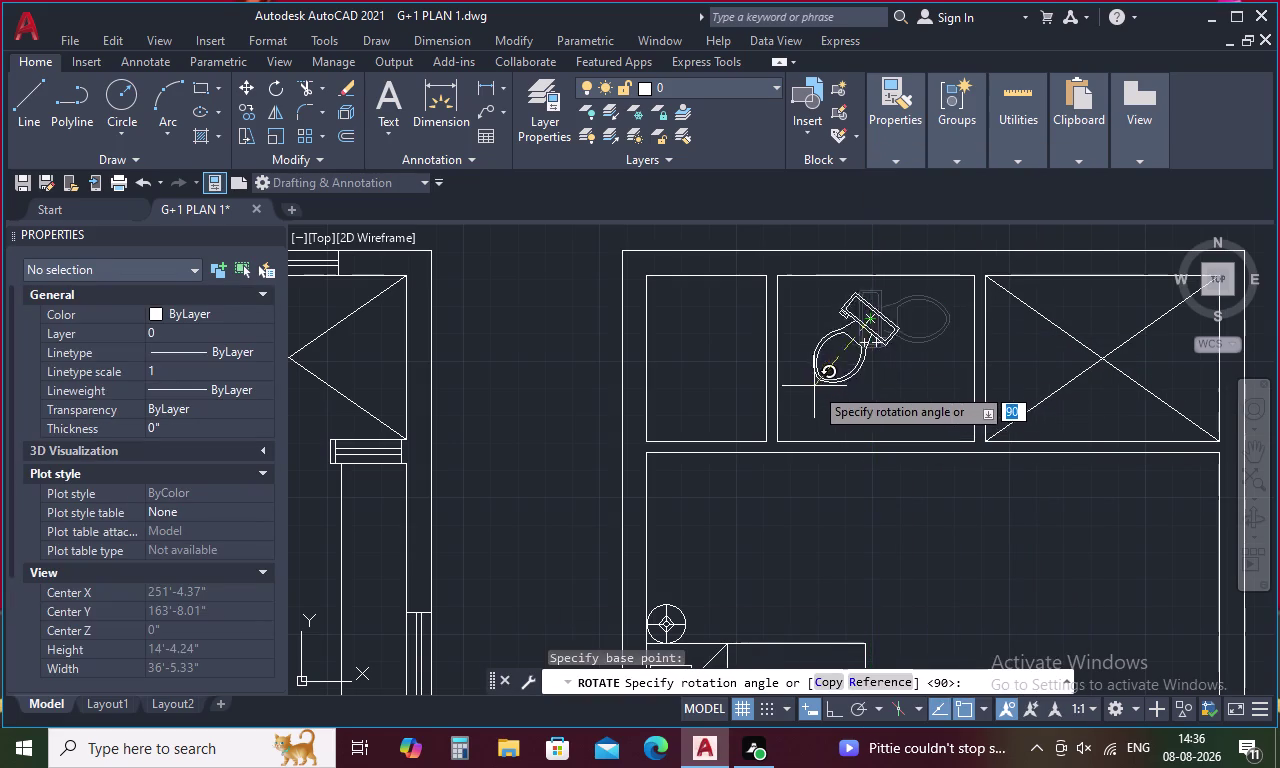
click(788, 310)
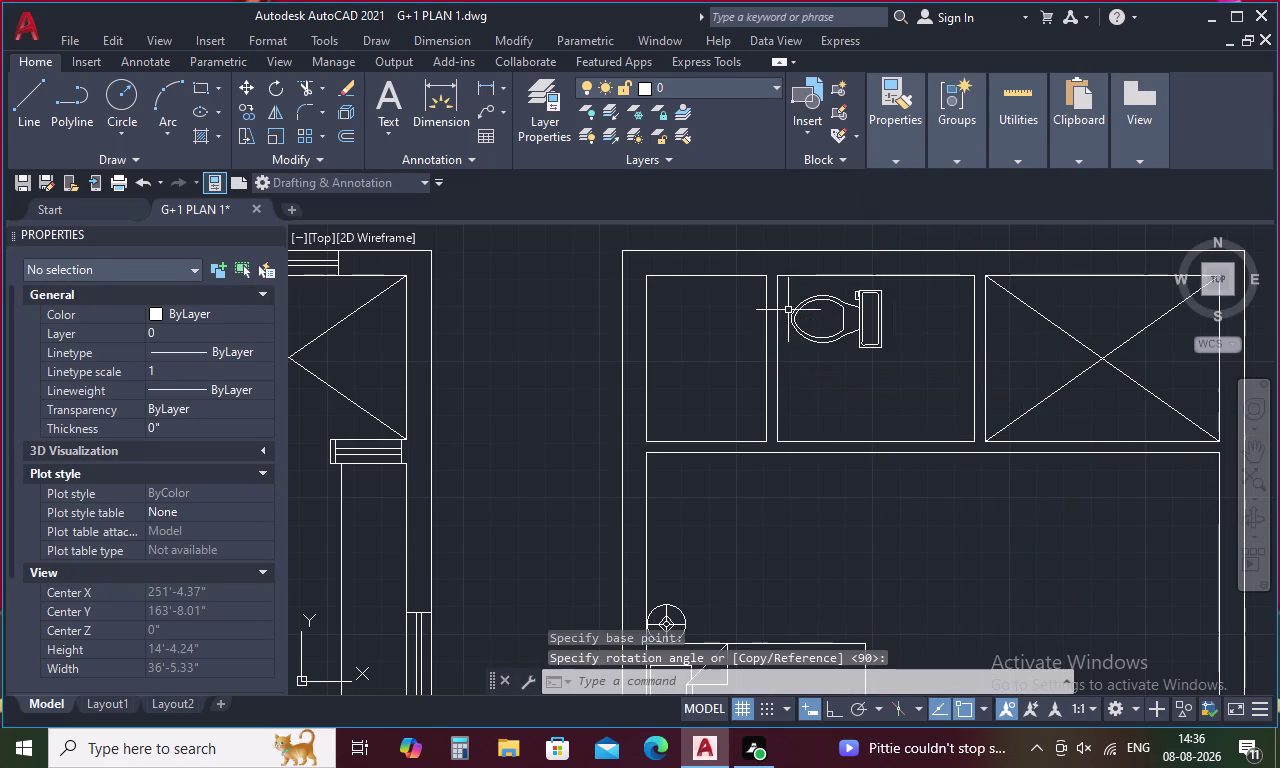
Erase the rotated toilet, then restore it with undo.
click(878, 317)
right_click(878, 317)
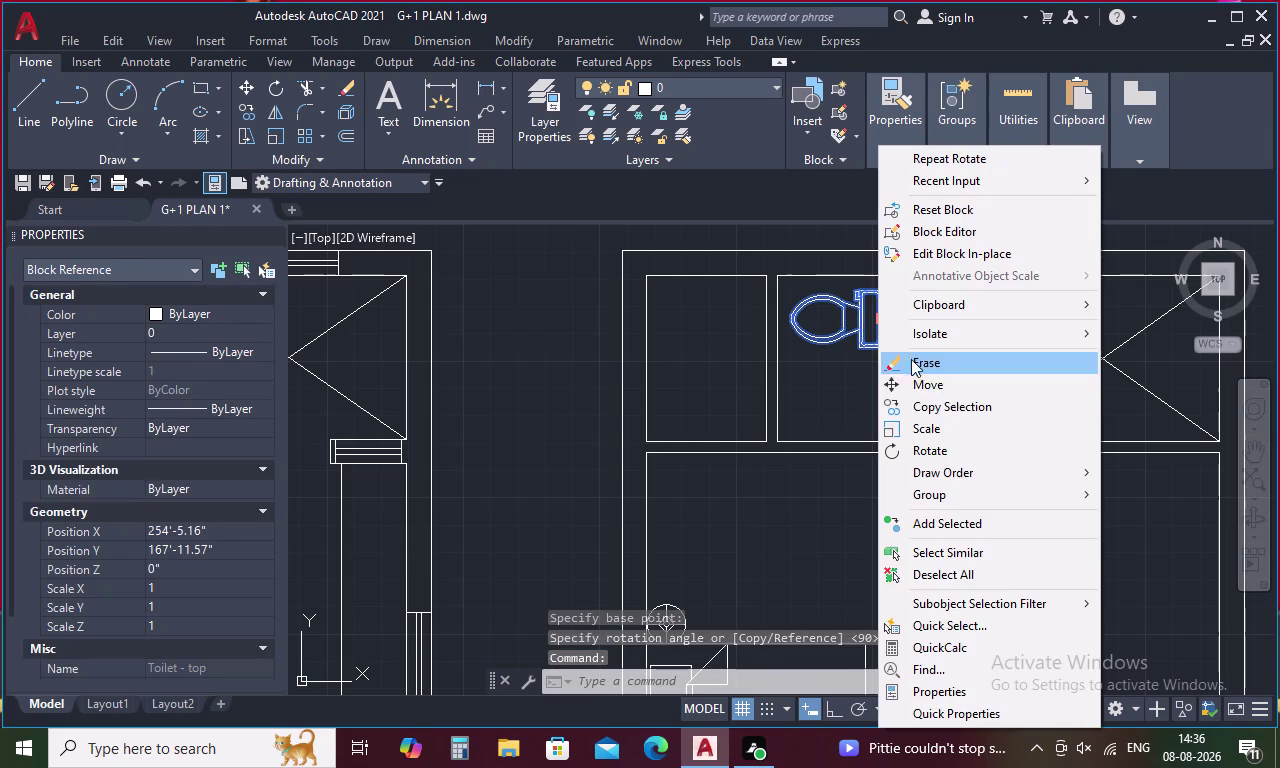
click(936, 372)
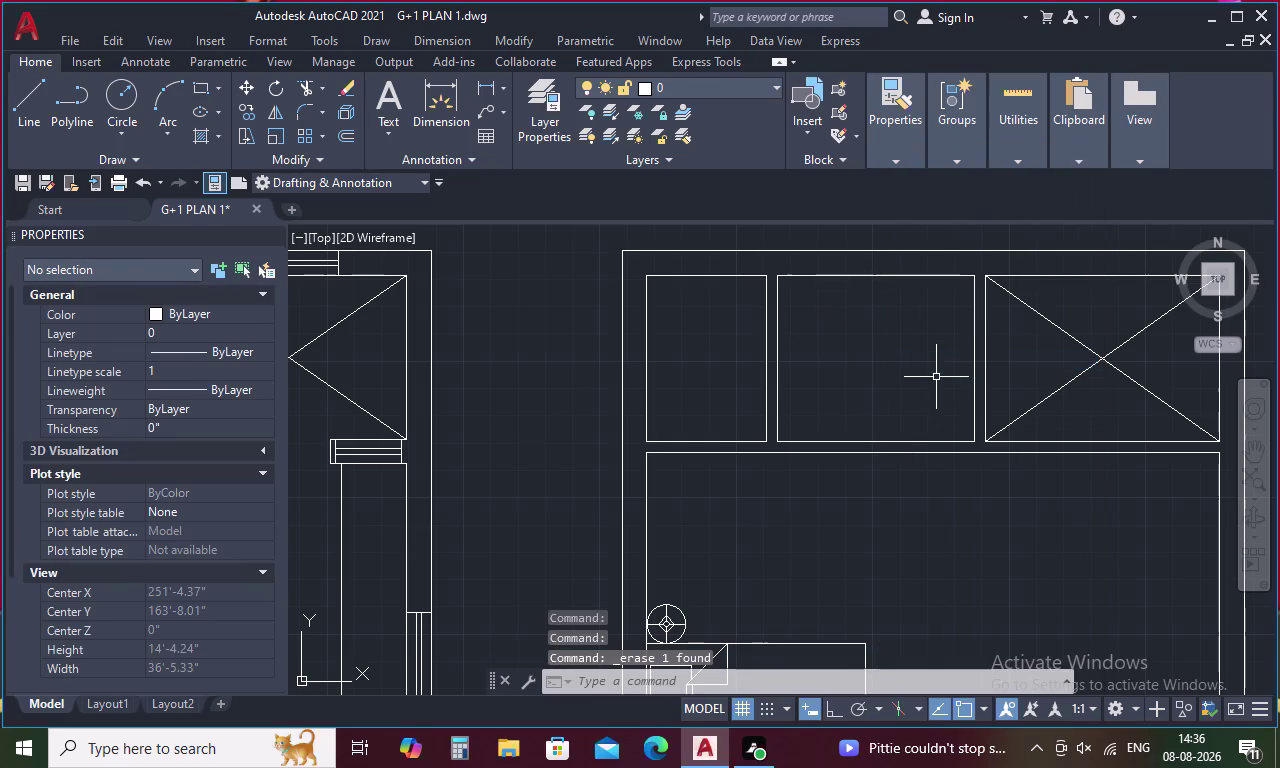
key(ctrl+z)
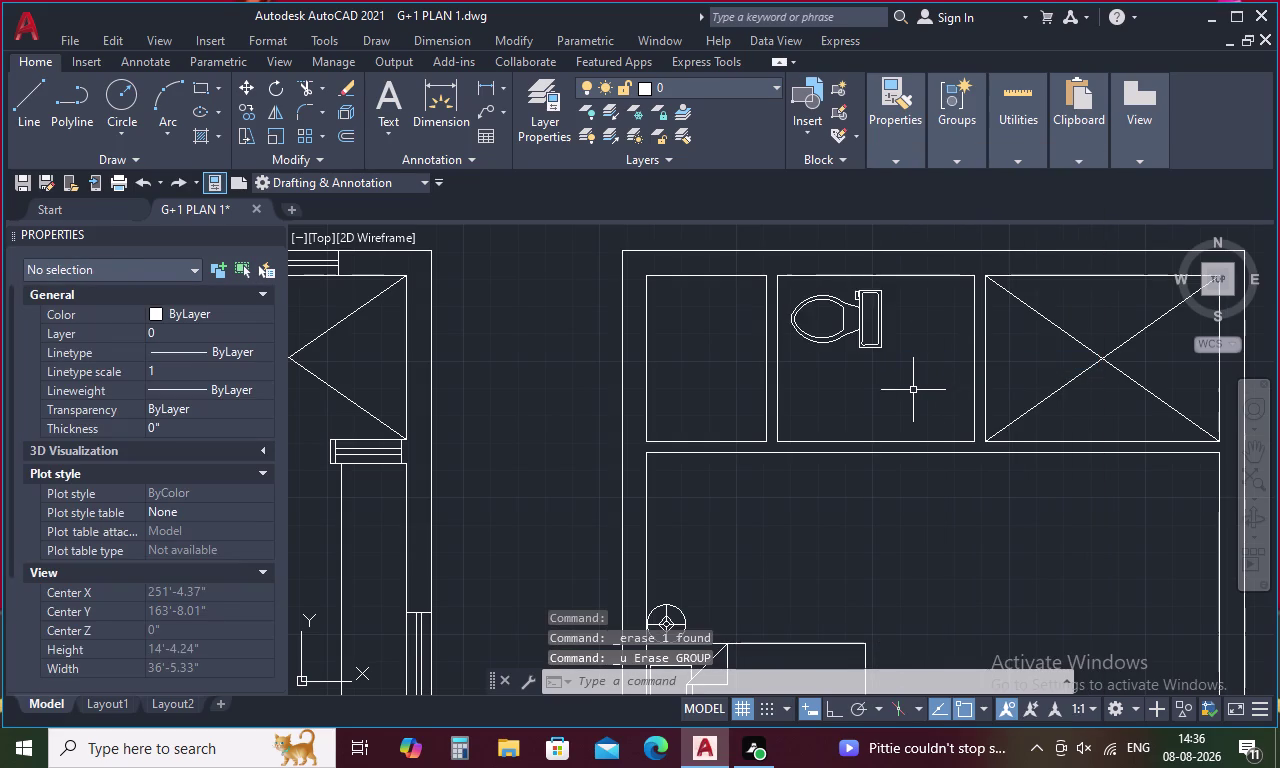
Move the toilet 2'-10" right against the bathroom wall.
click(862, 340)
right_click(862, 340)
click(920, 386)
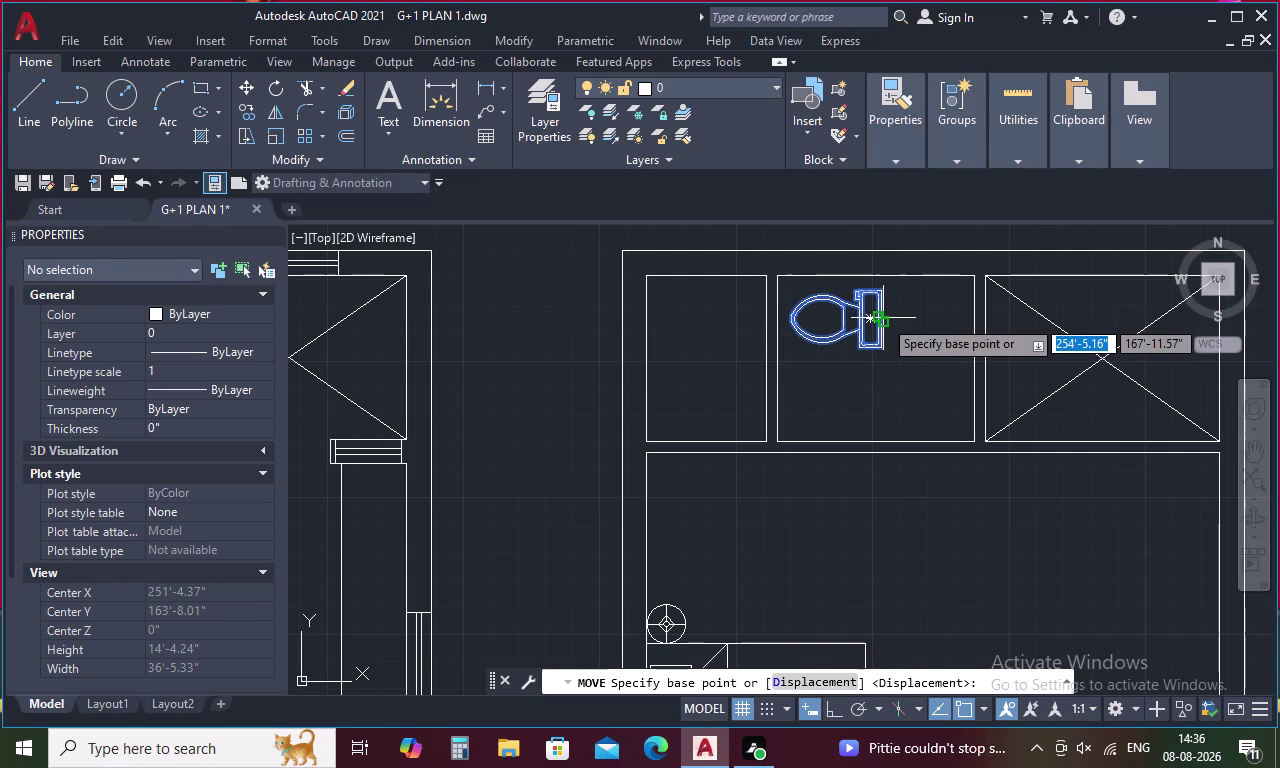
click(883, 318)
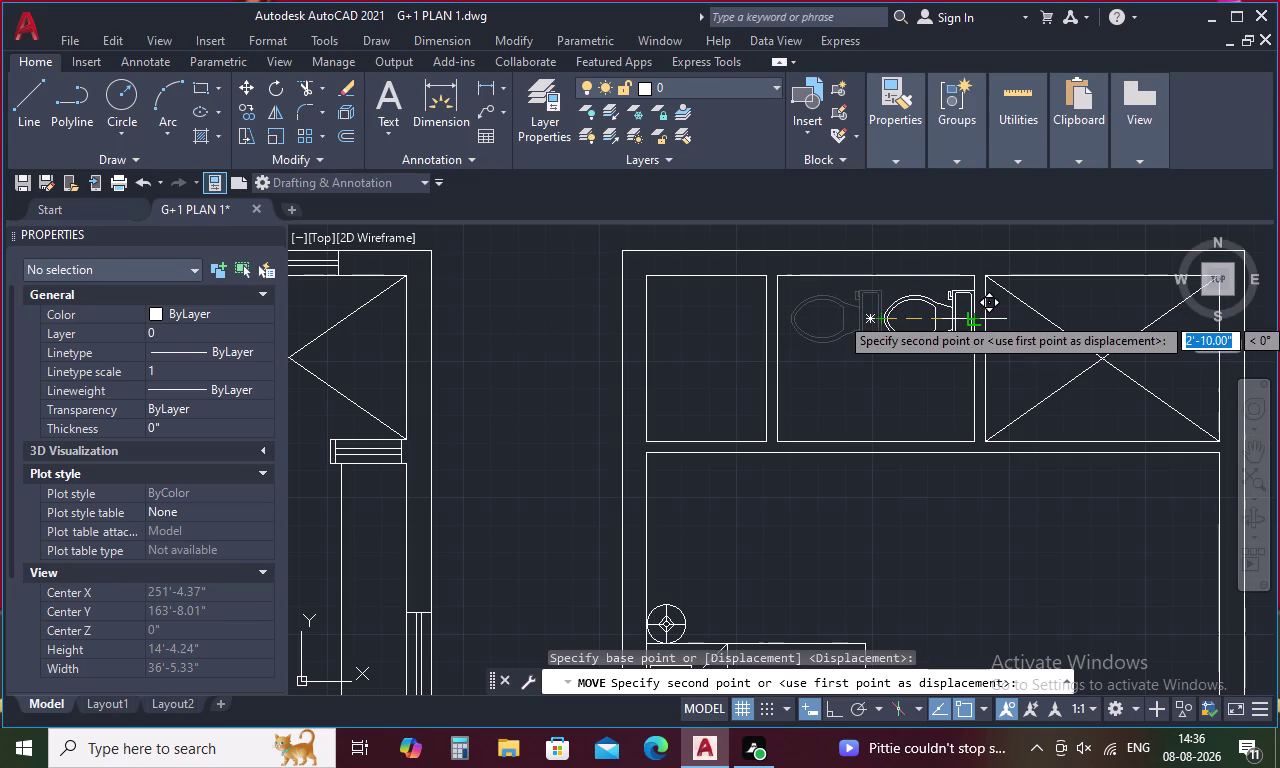
click(970, 315)
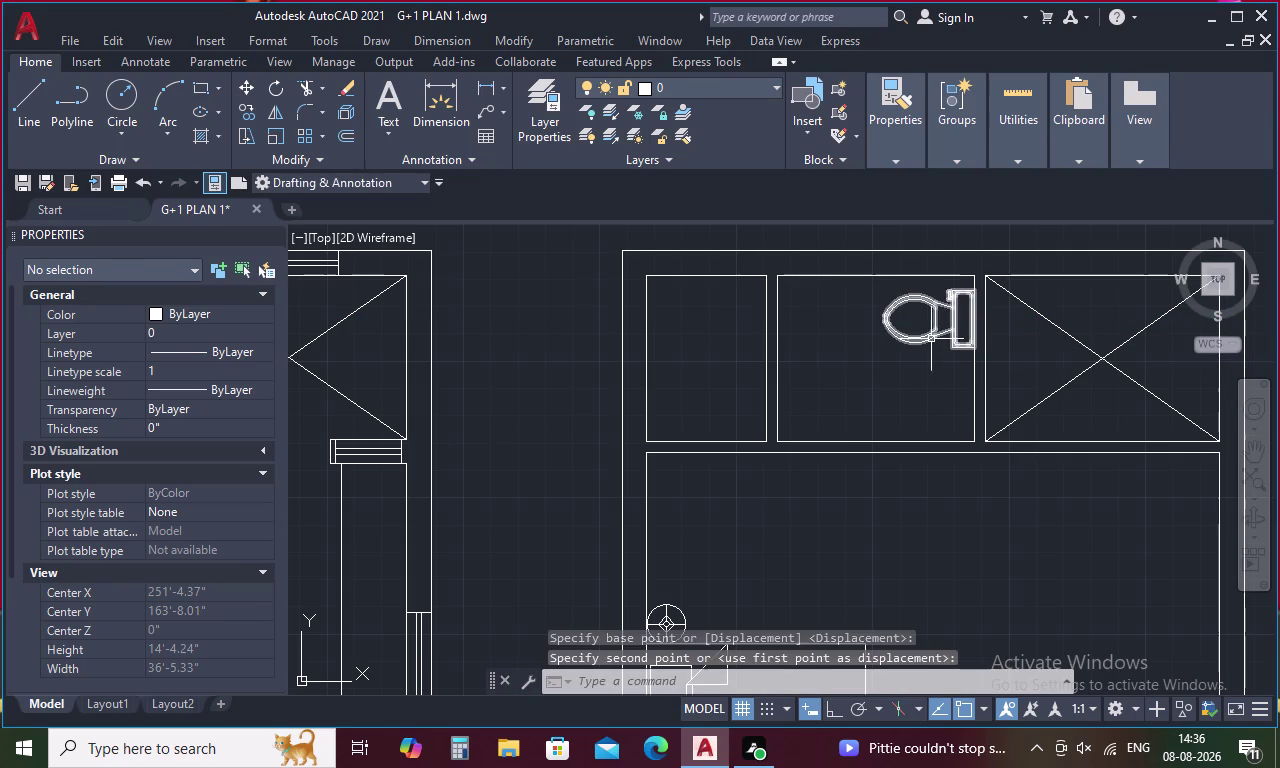
click(931, 339)
right_click(931, 339)
Copy the toilet into the first-floor bathroom below the stairs and select the new copy.
click(984, 401)
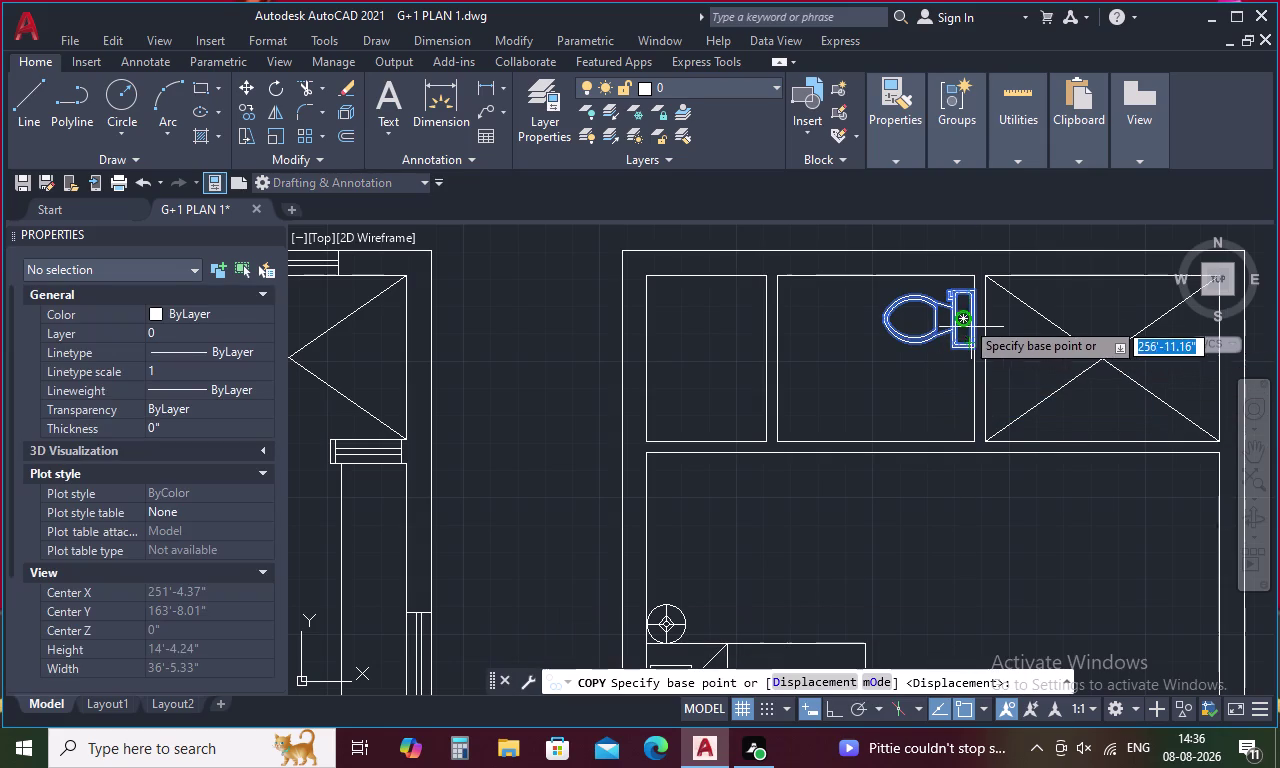
click(960, 320)
scroll(down, 3)
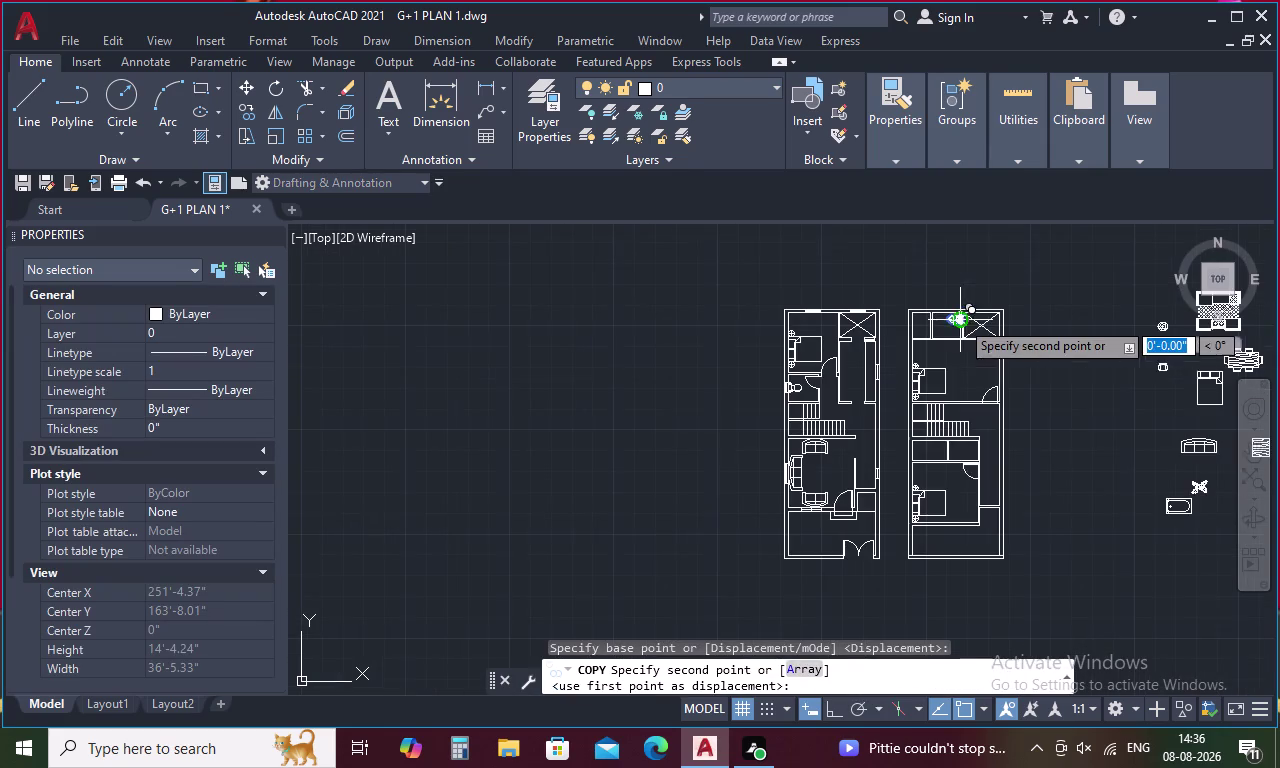
scroll(up, 3)
click(923, 422)
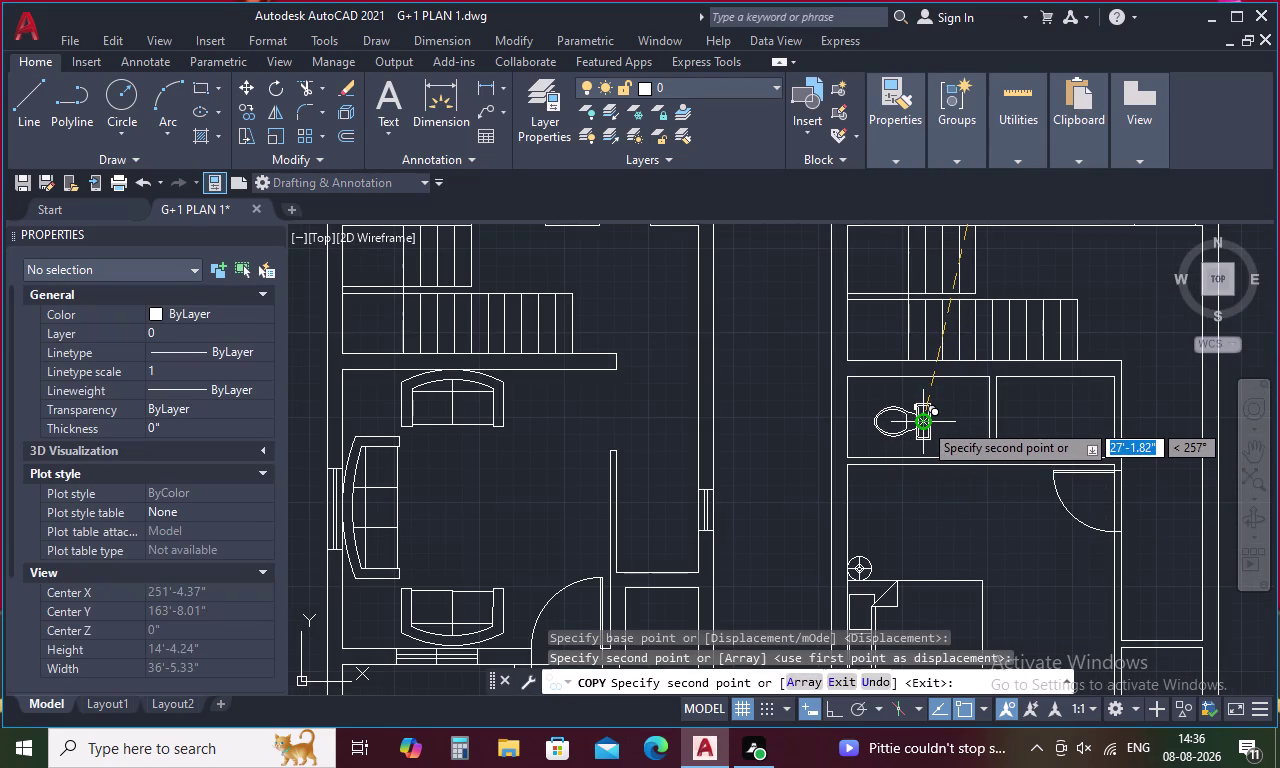
key(Escape)
click(915, 424)
right_click(915, 424)
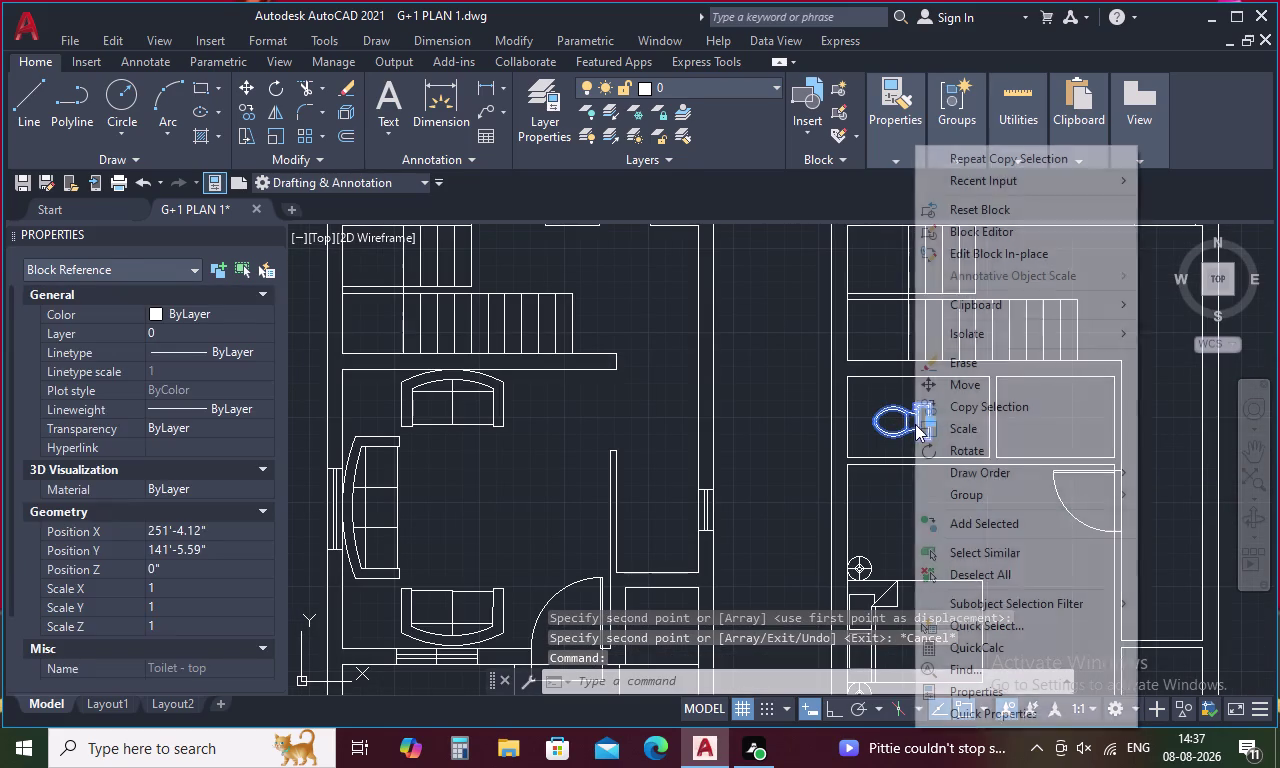